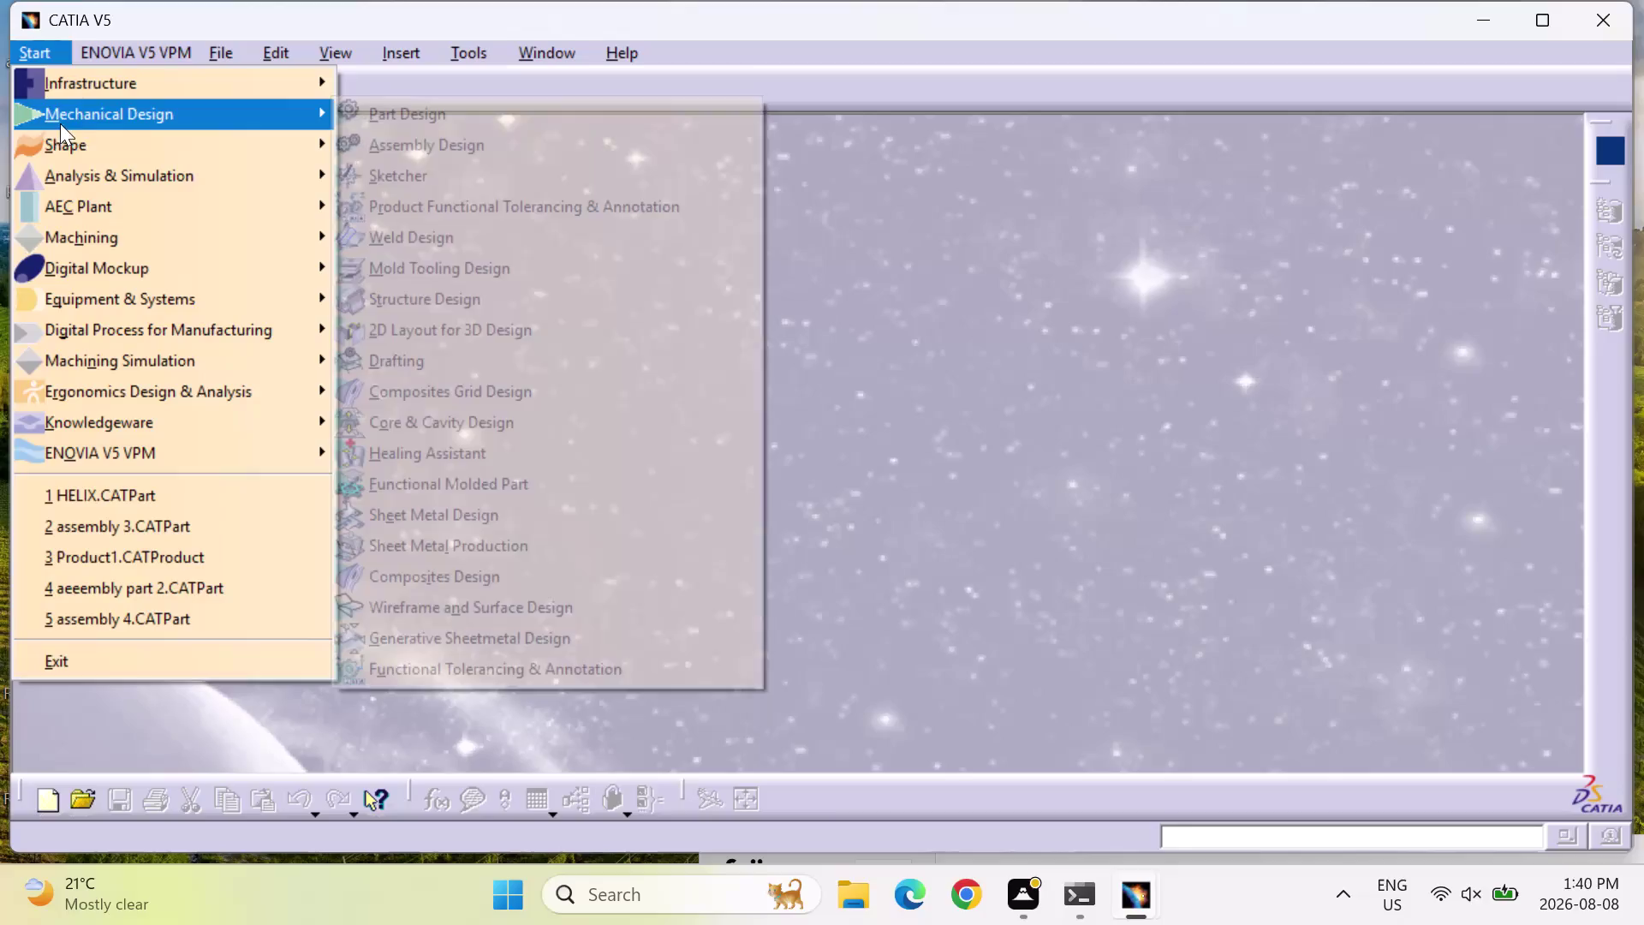
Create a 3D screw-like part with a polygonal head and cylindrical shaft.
Create a new Part Design part, keeping the default name Part1.
click(456, 105)
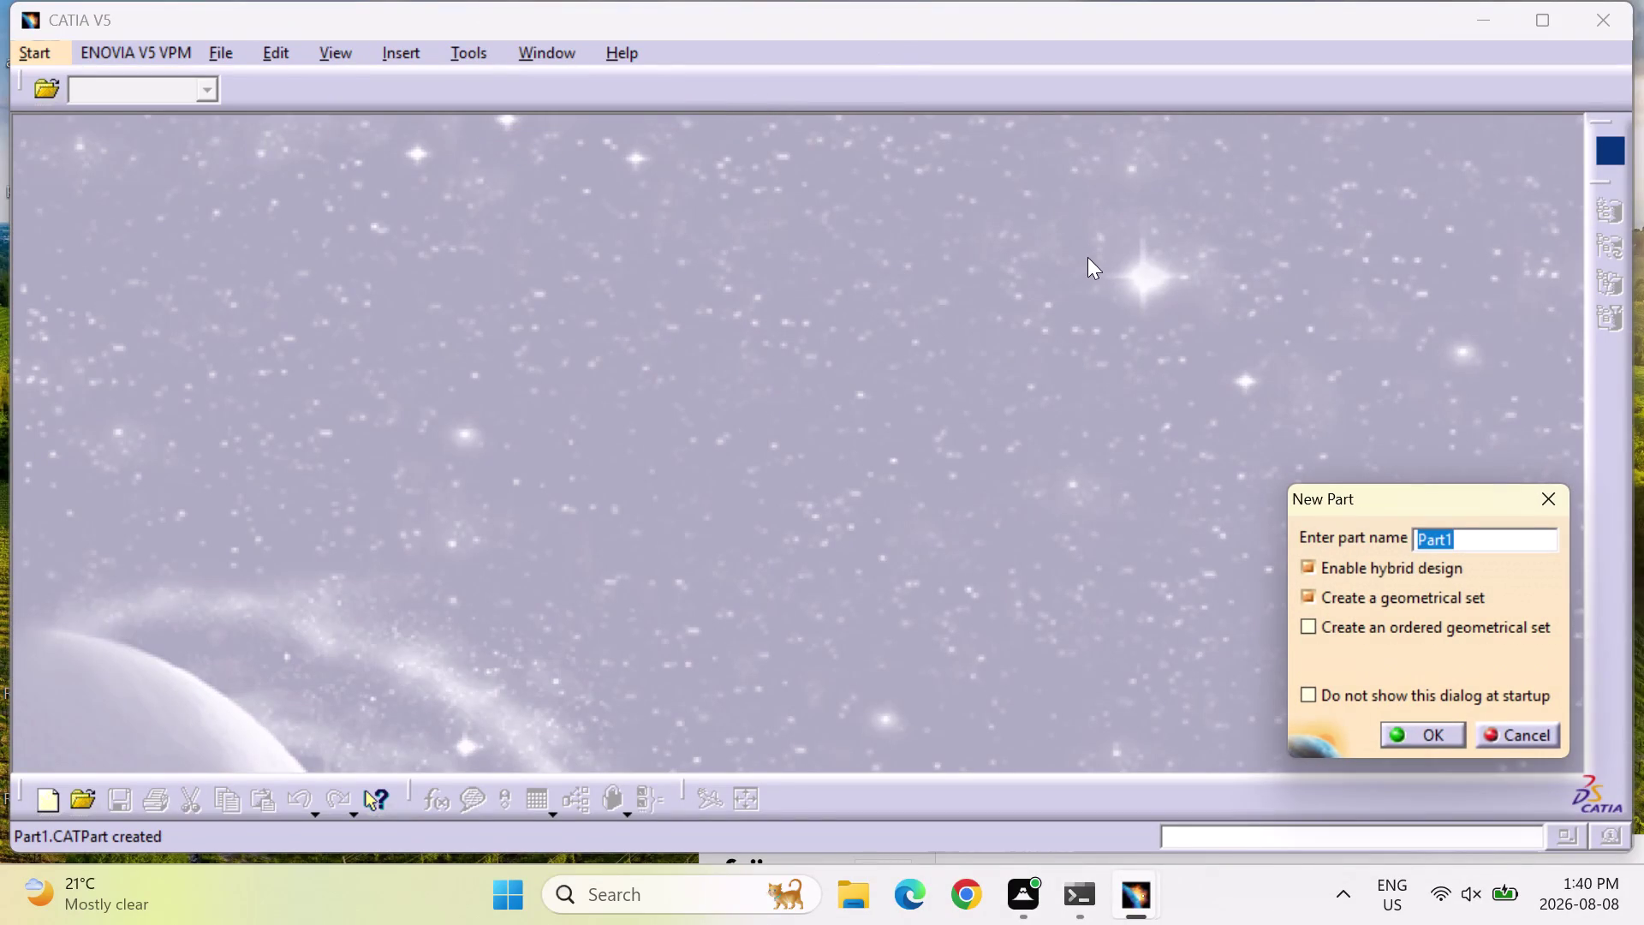
click(1448, 728)
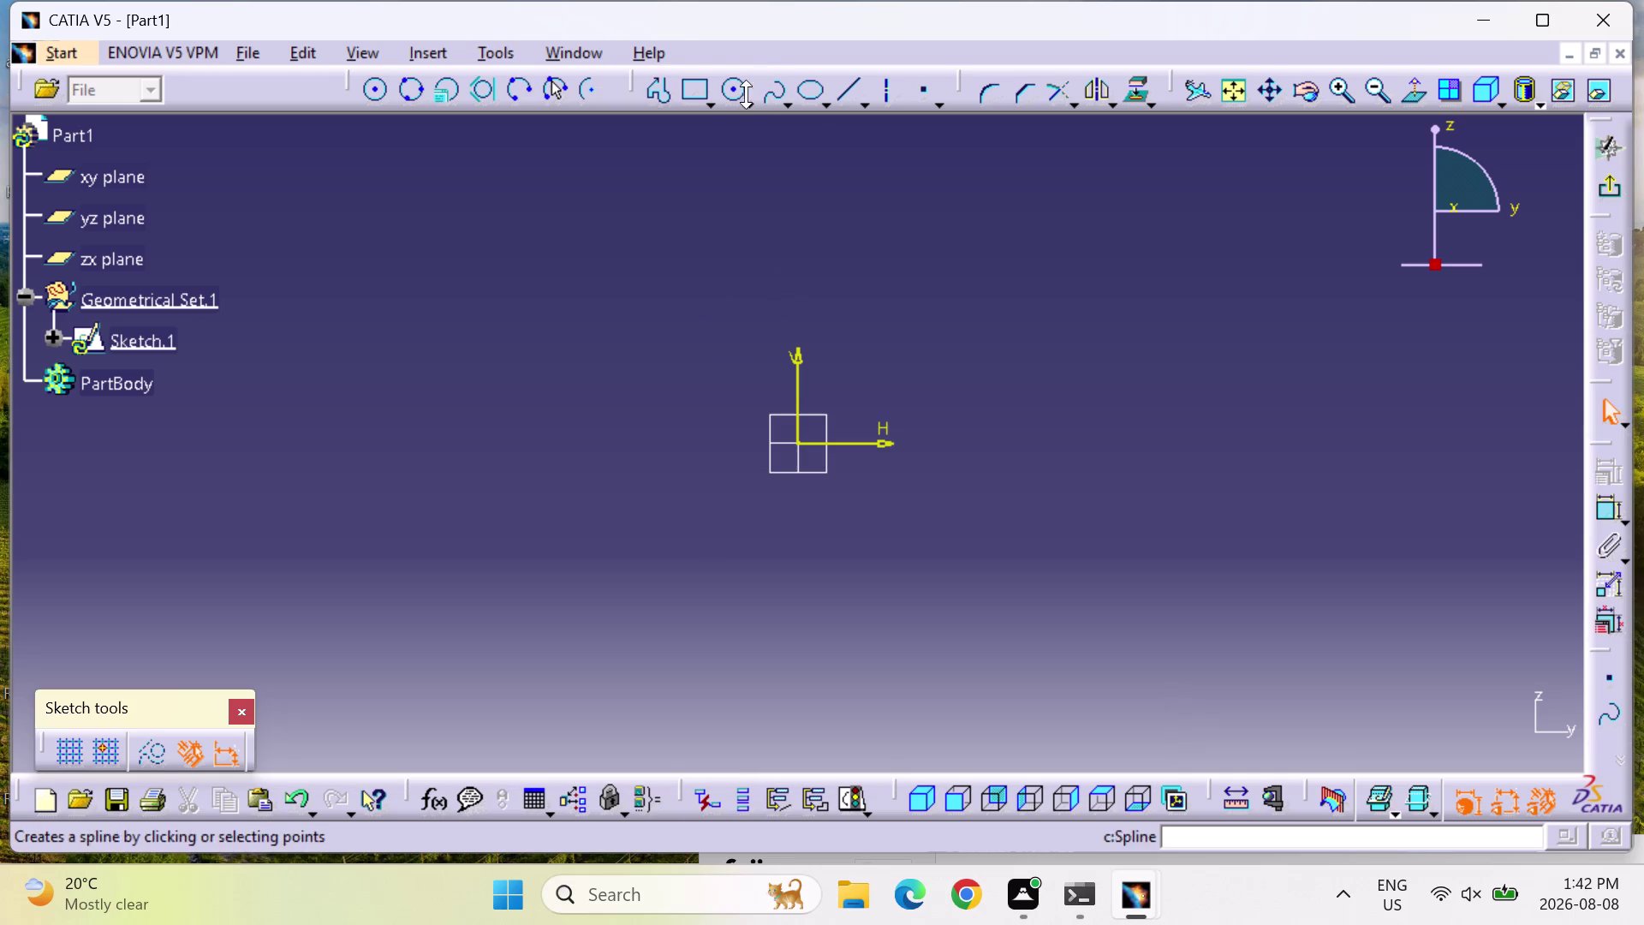
Draw a predefined hexagon profile centred on the sketch origin.
click(715, 96)
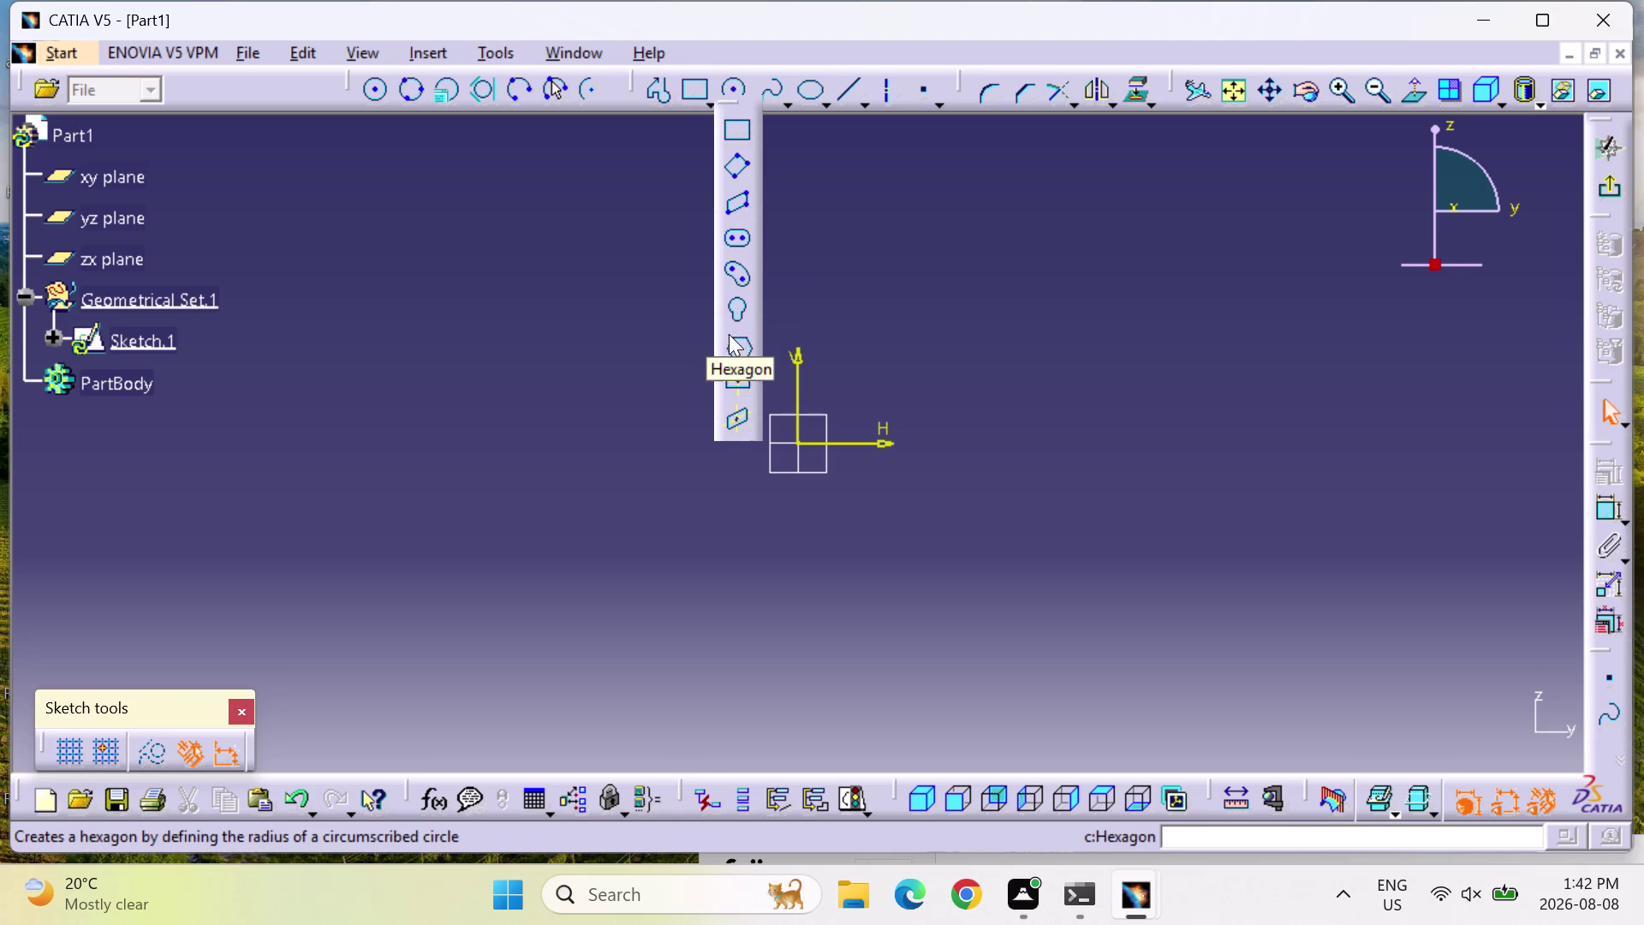
click(736, 346)
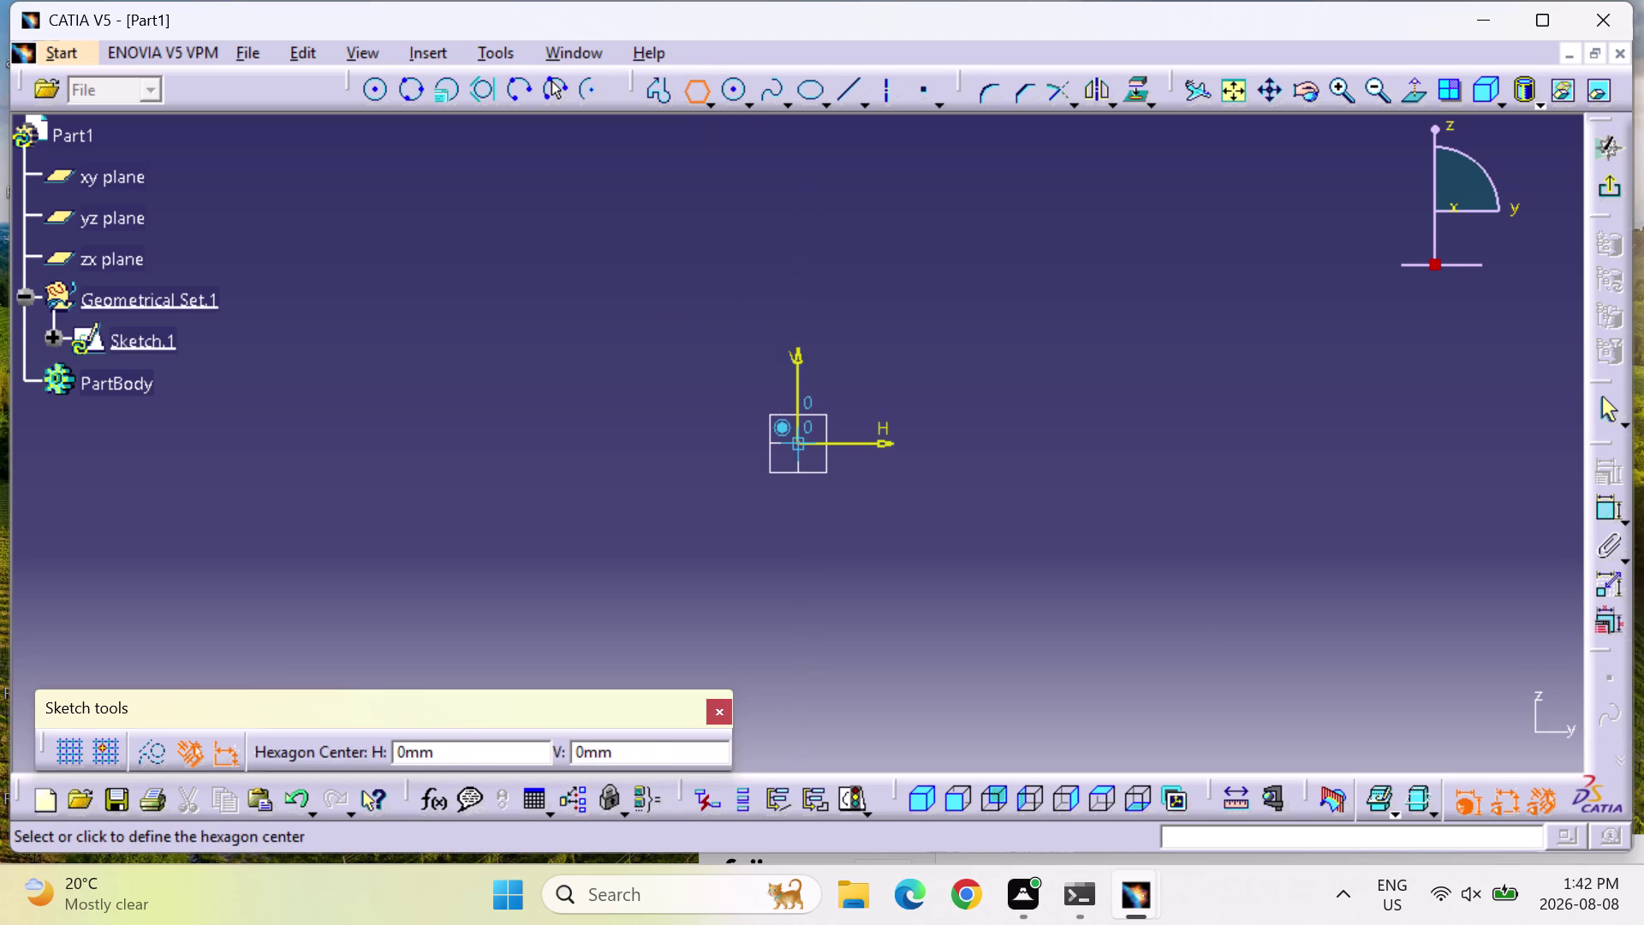
click(799, 448)
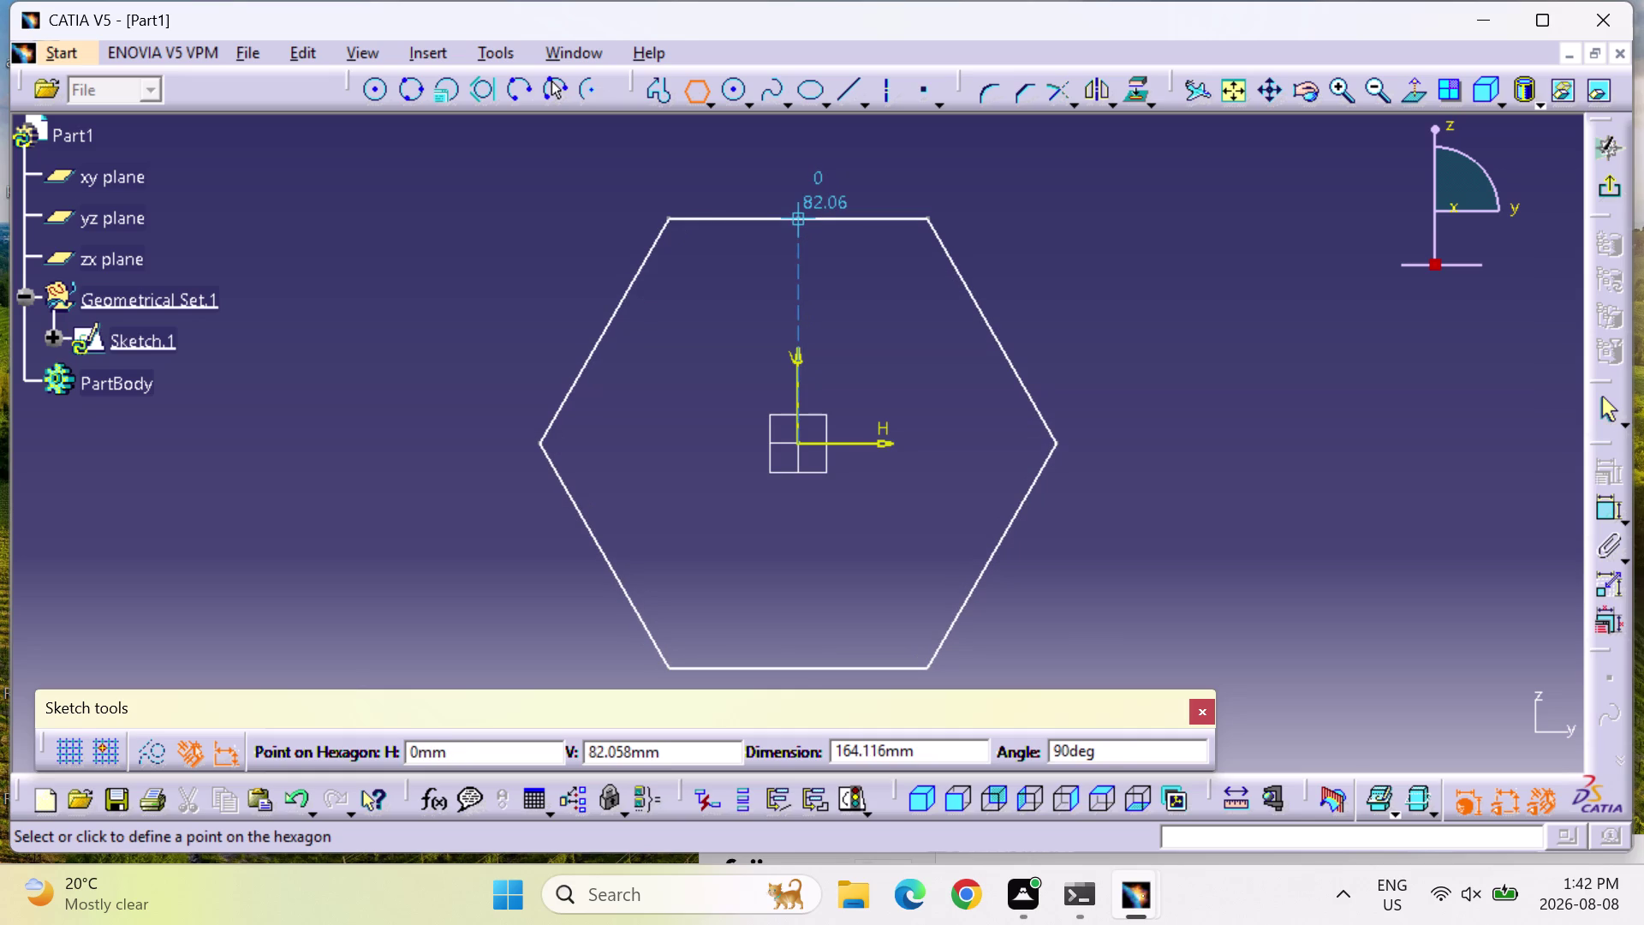
click(800, 217)
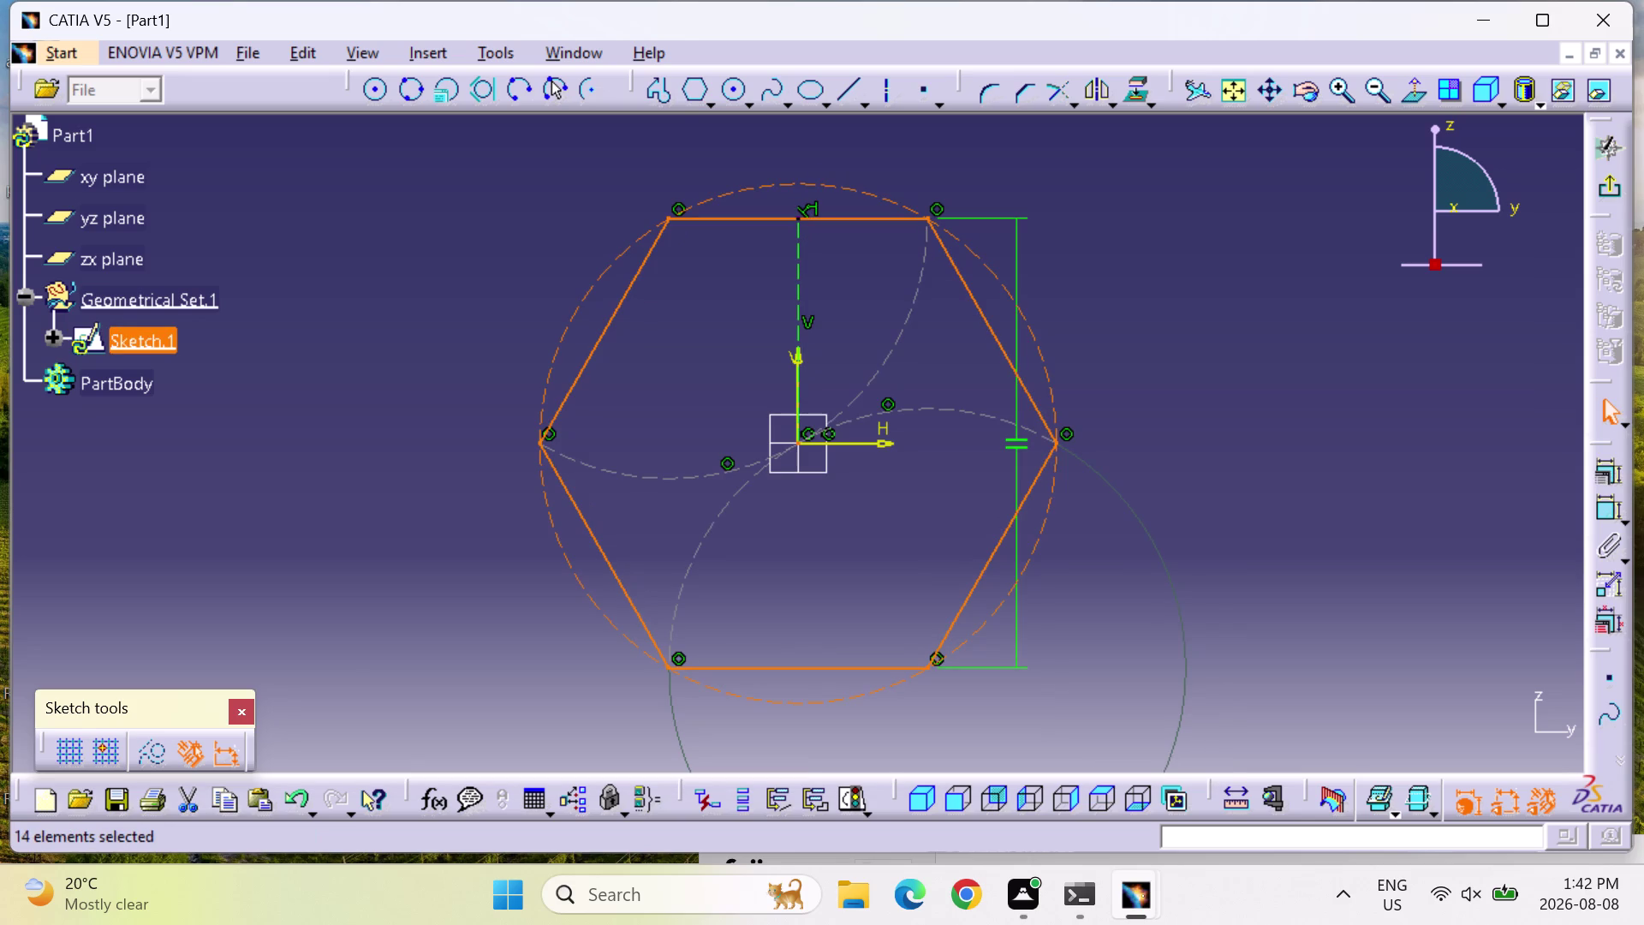
Dimension the hexagon's bottom side to 50 mm and exit the sketch.
click(1605, 503)
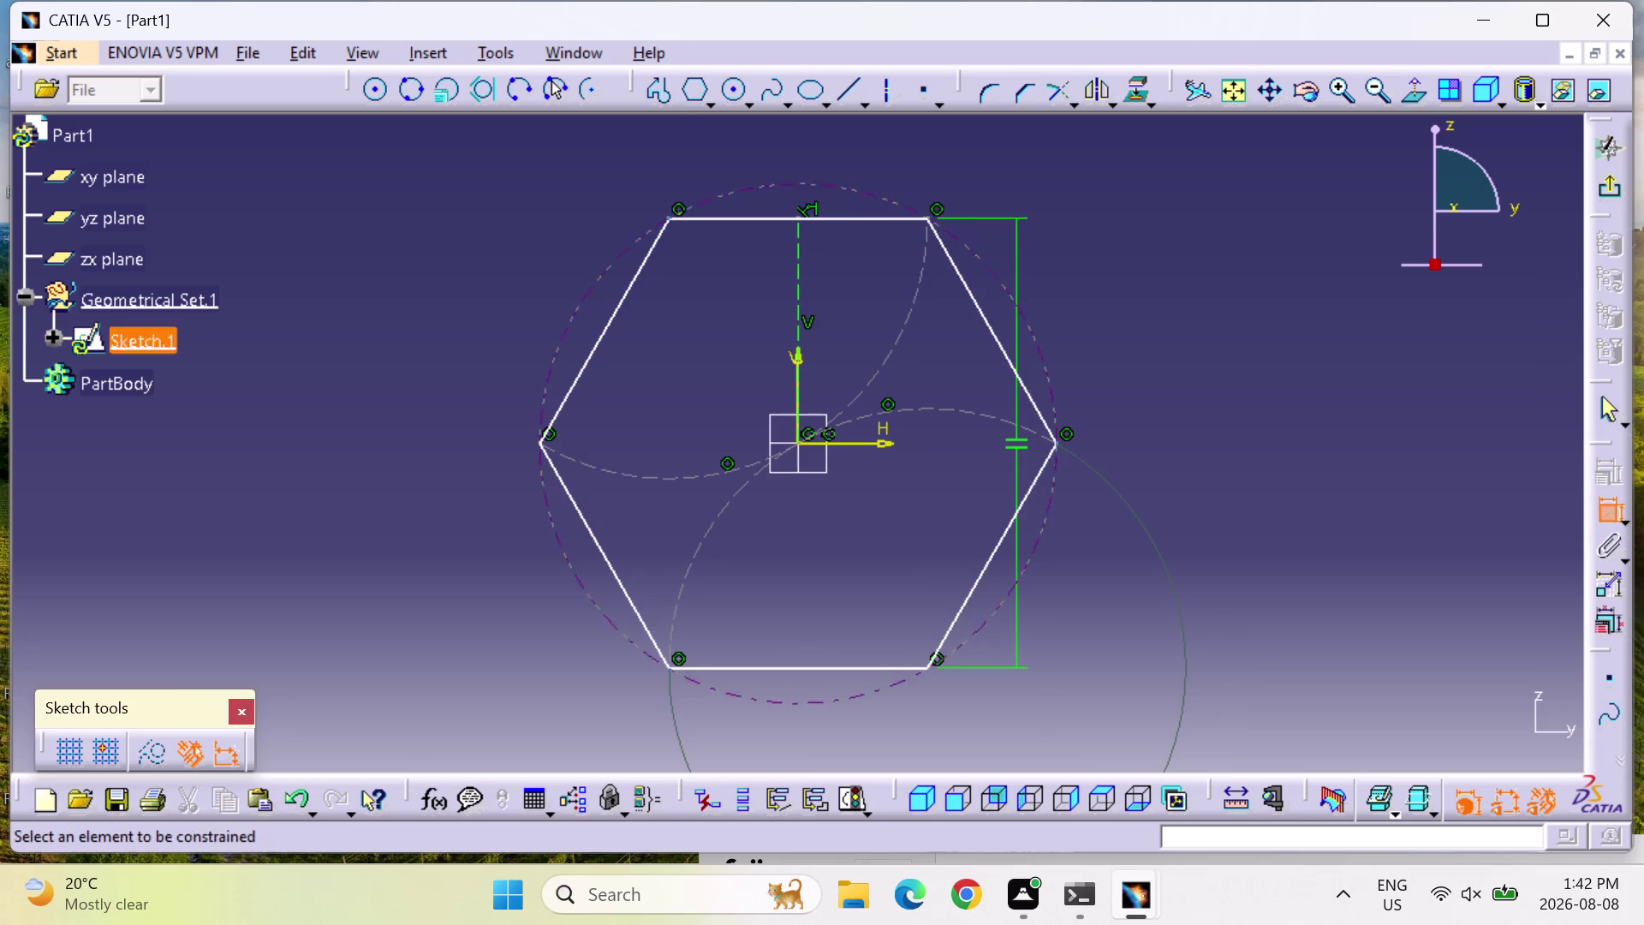
click(855, 667)
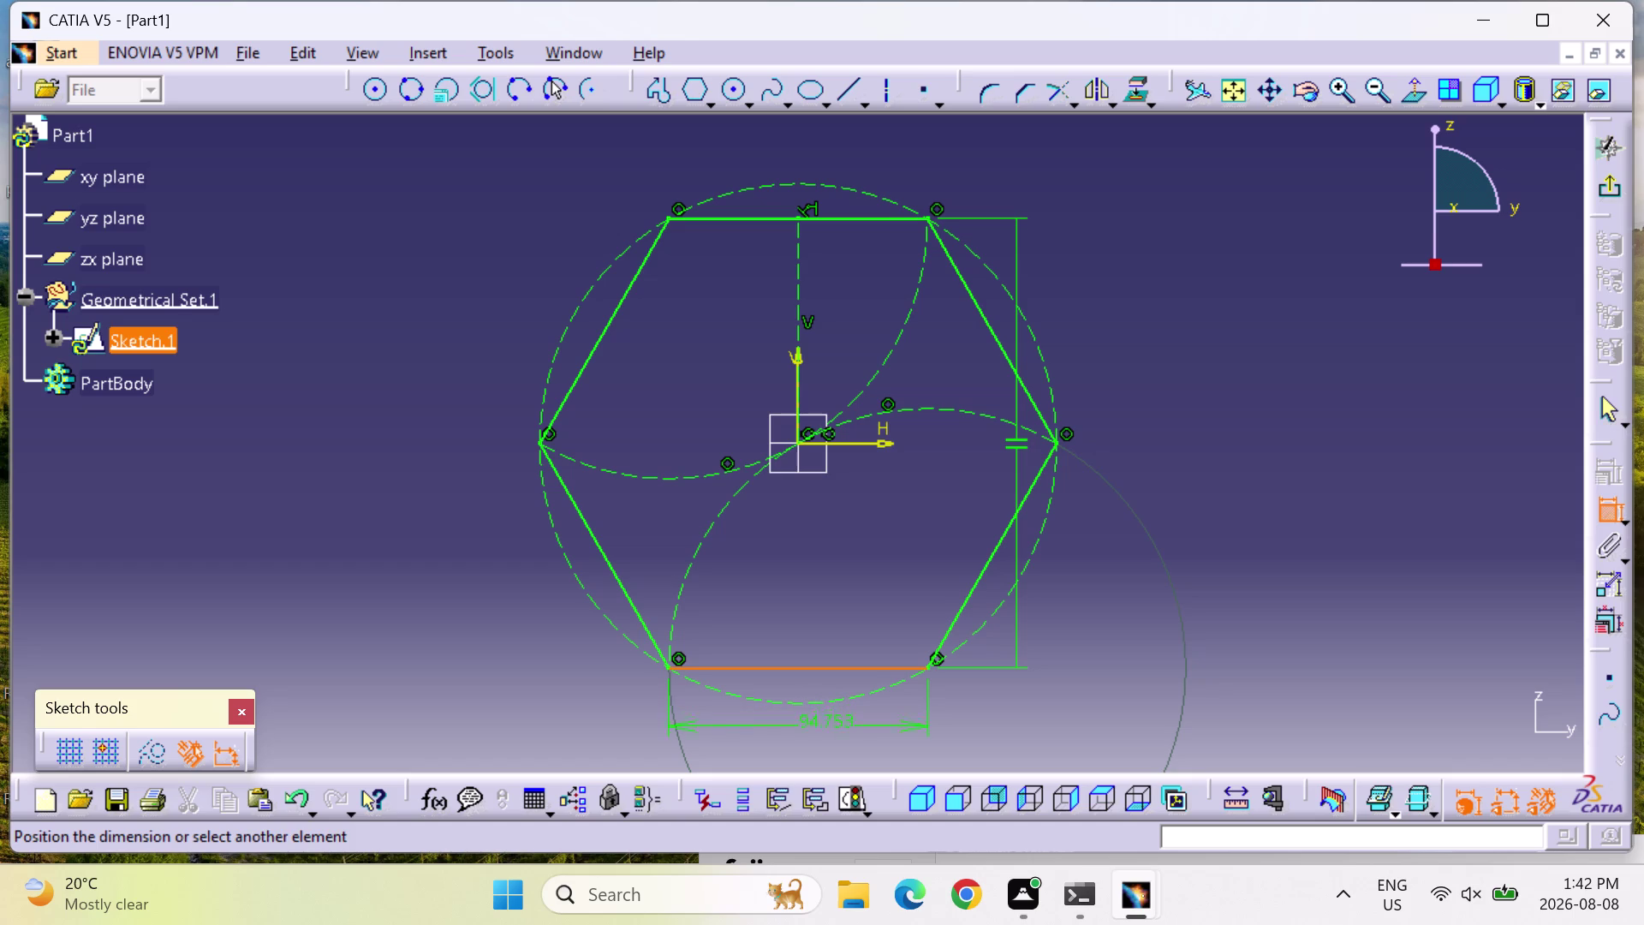
click(828, 726)
double_click(831, 724)
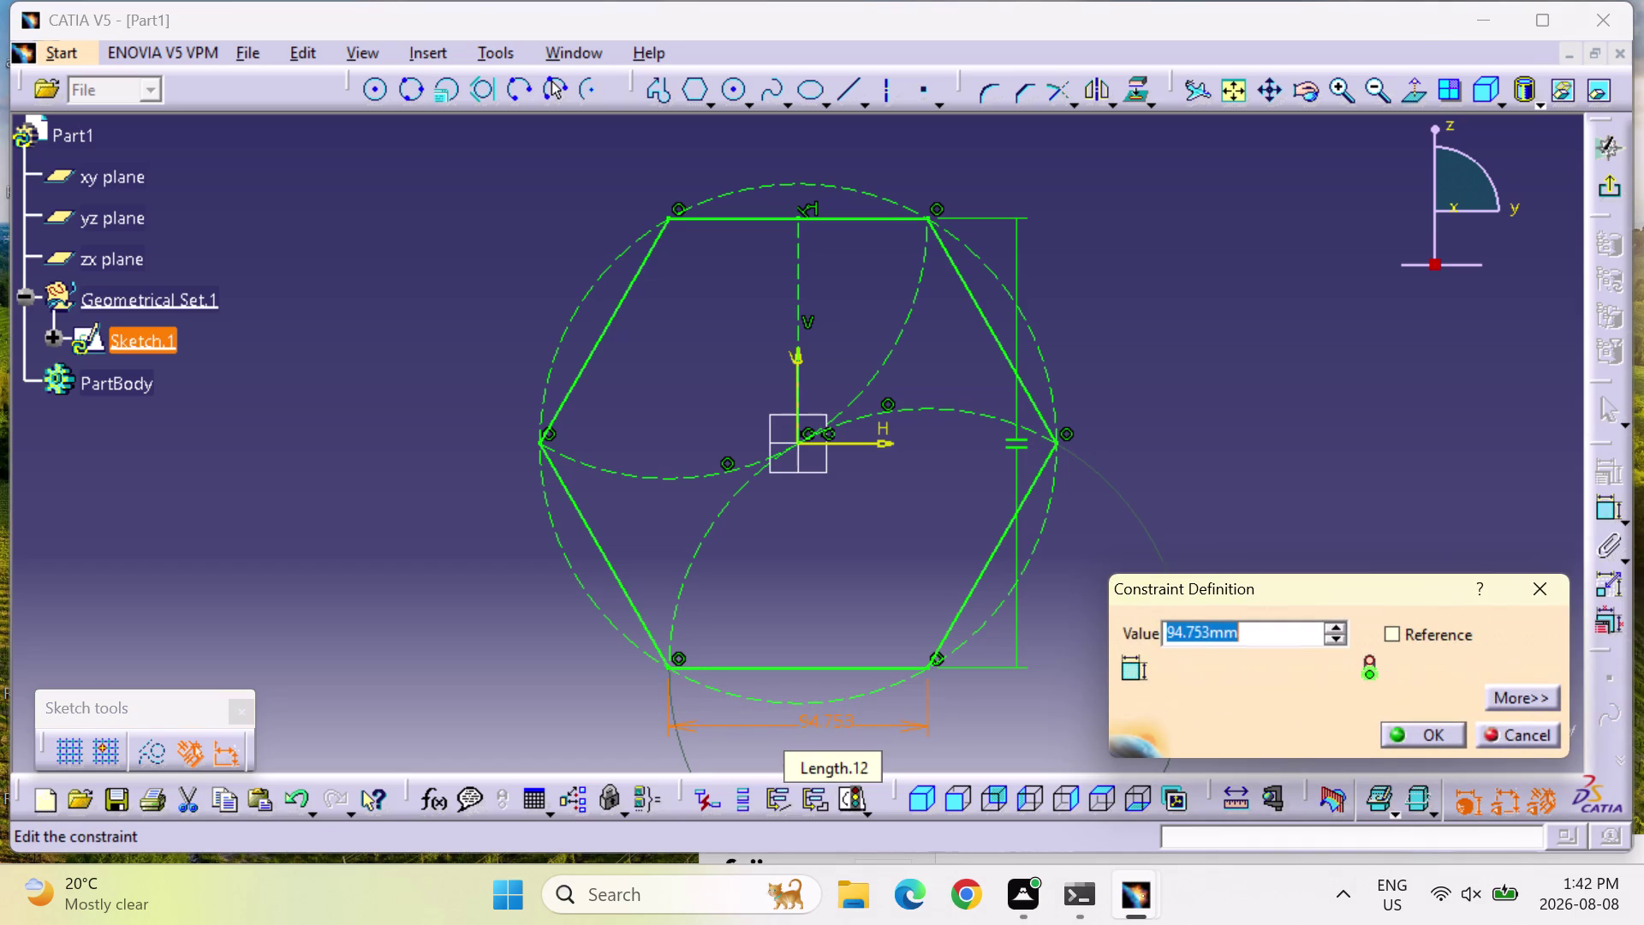
text(50)
key(Return)
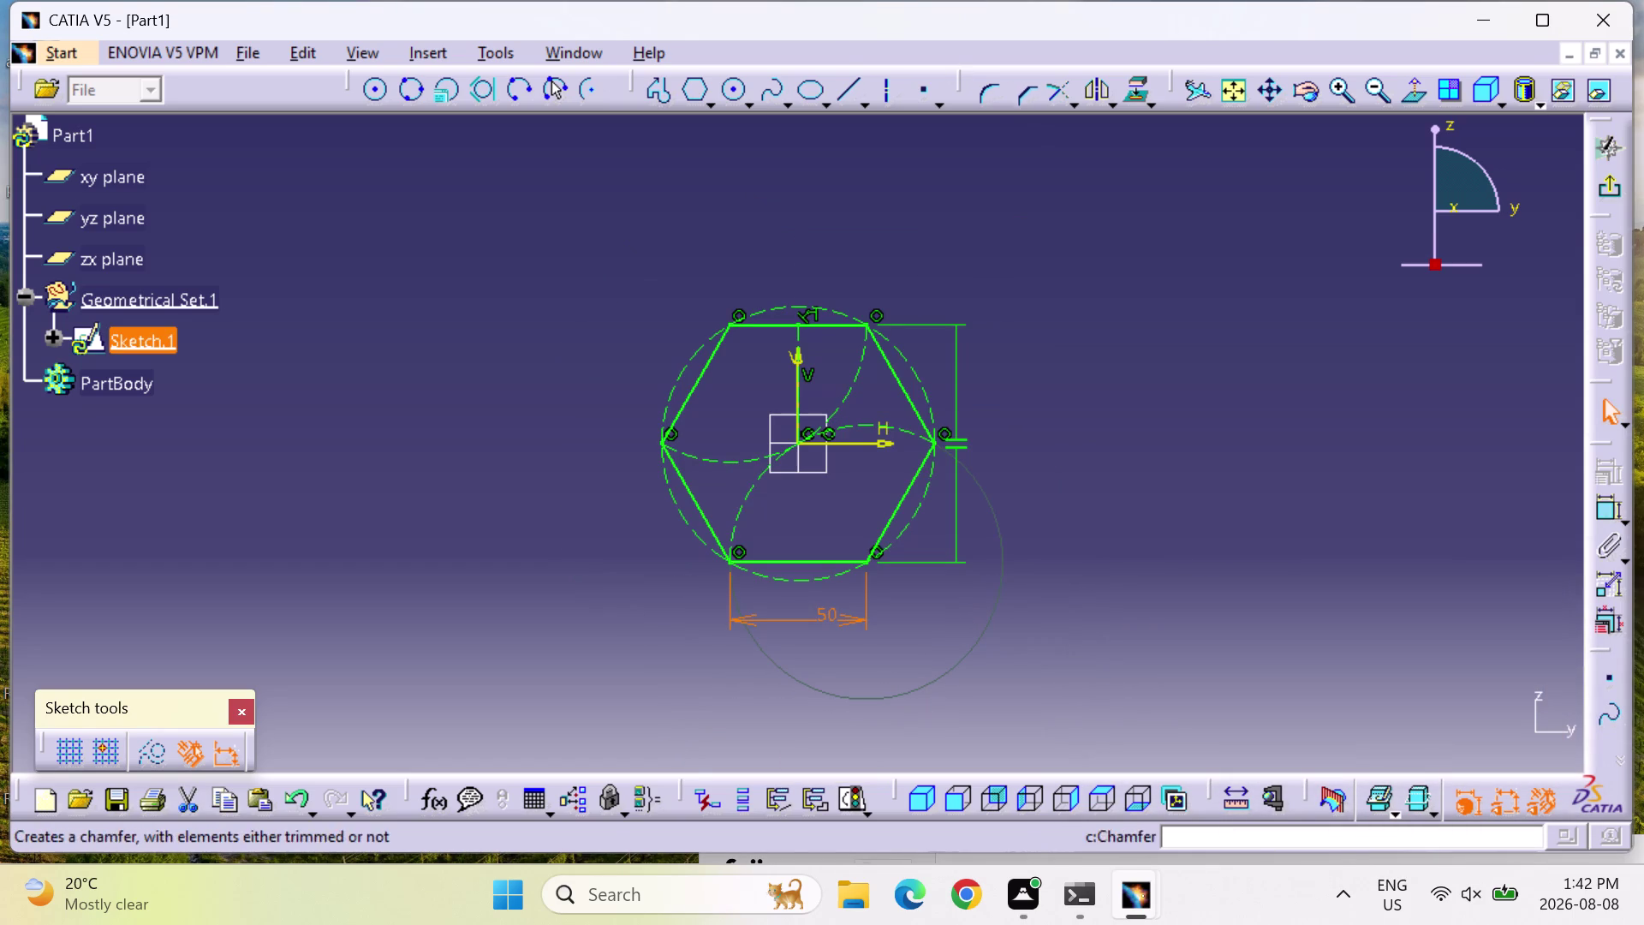
click(1608, 192)
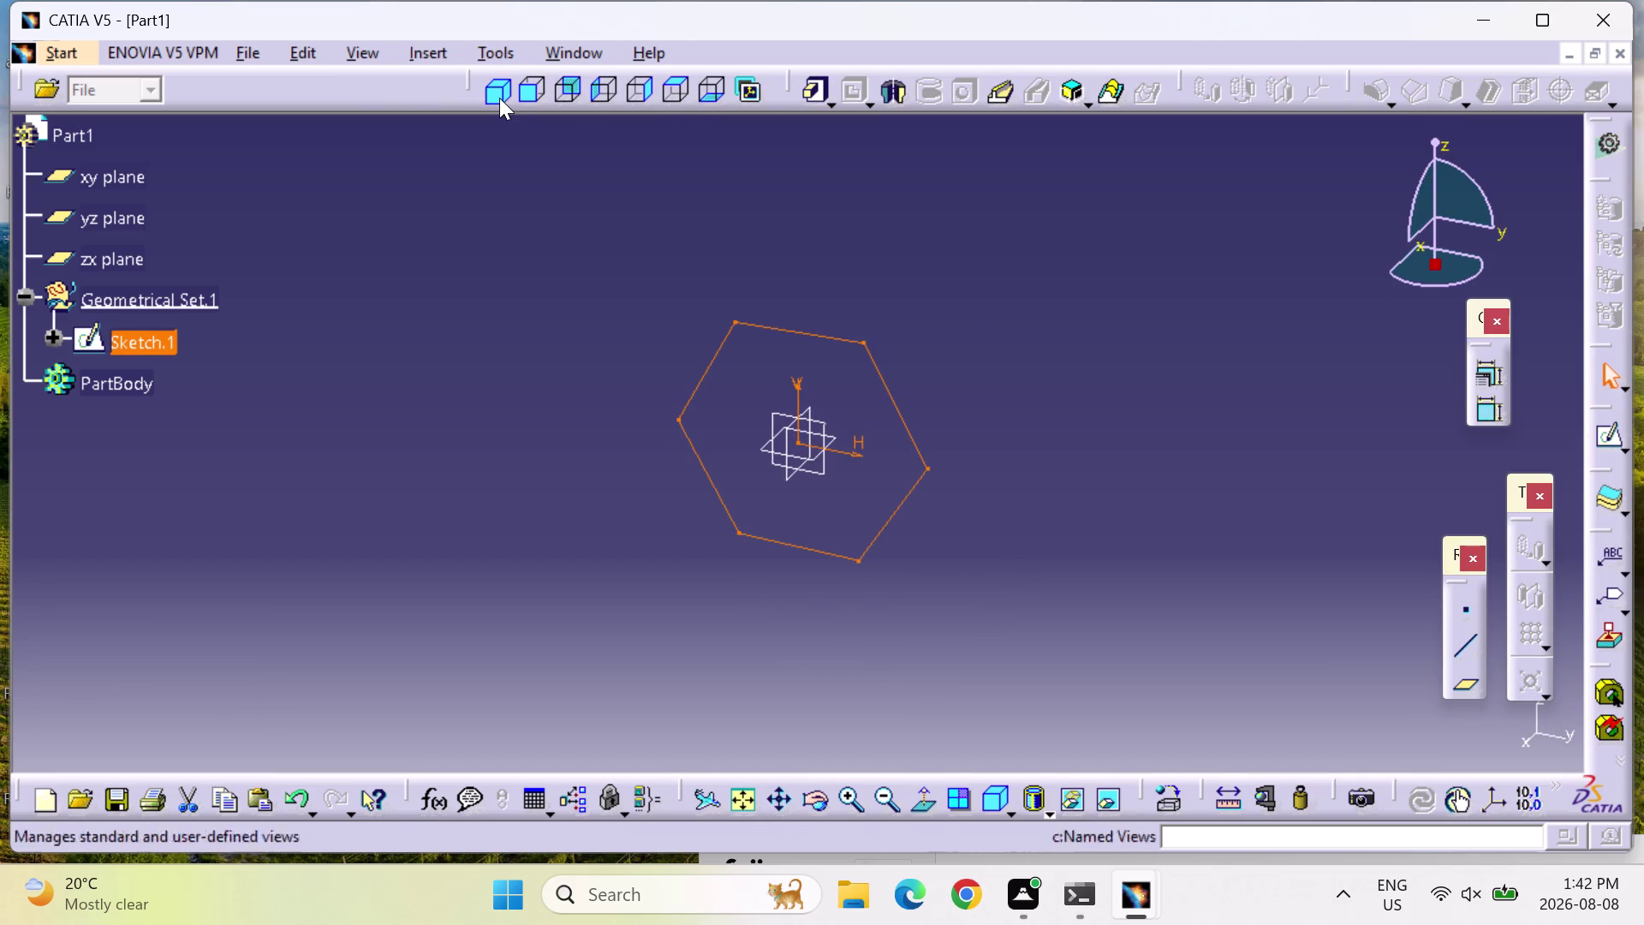
Switch to isometric view and start a pad on the hexagon sketch.
click(500, 98)
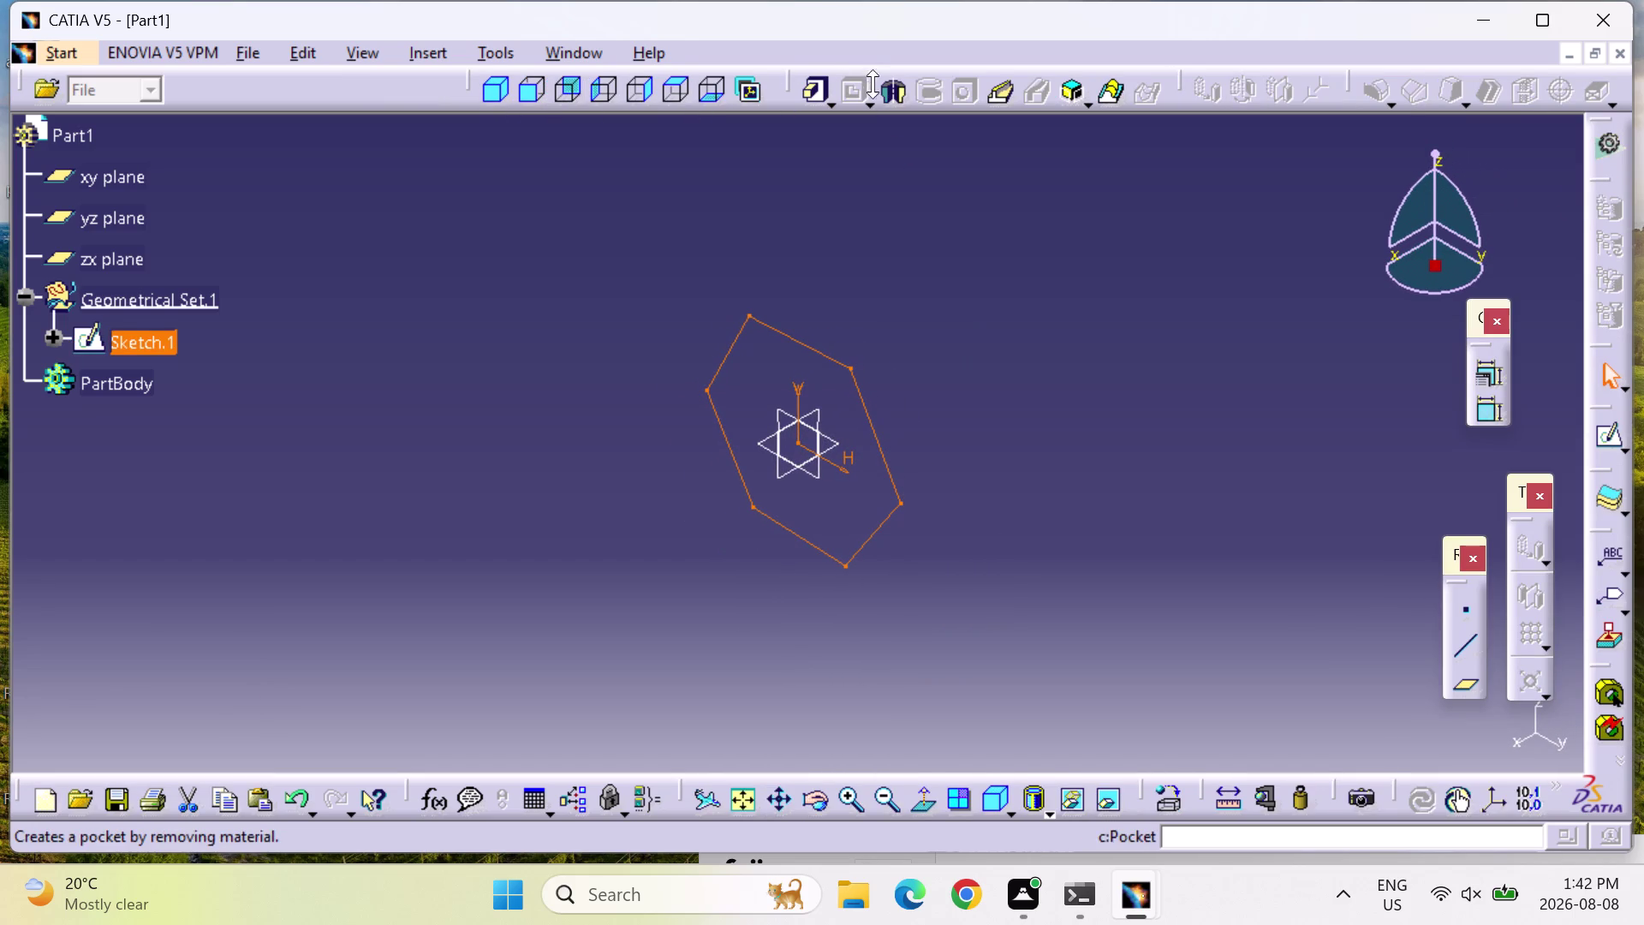
click(821, 94)
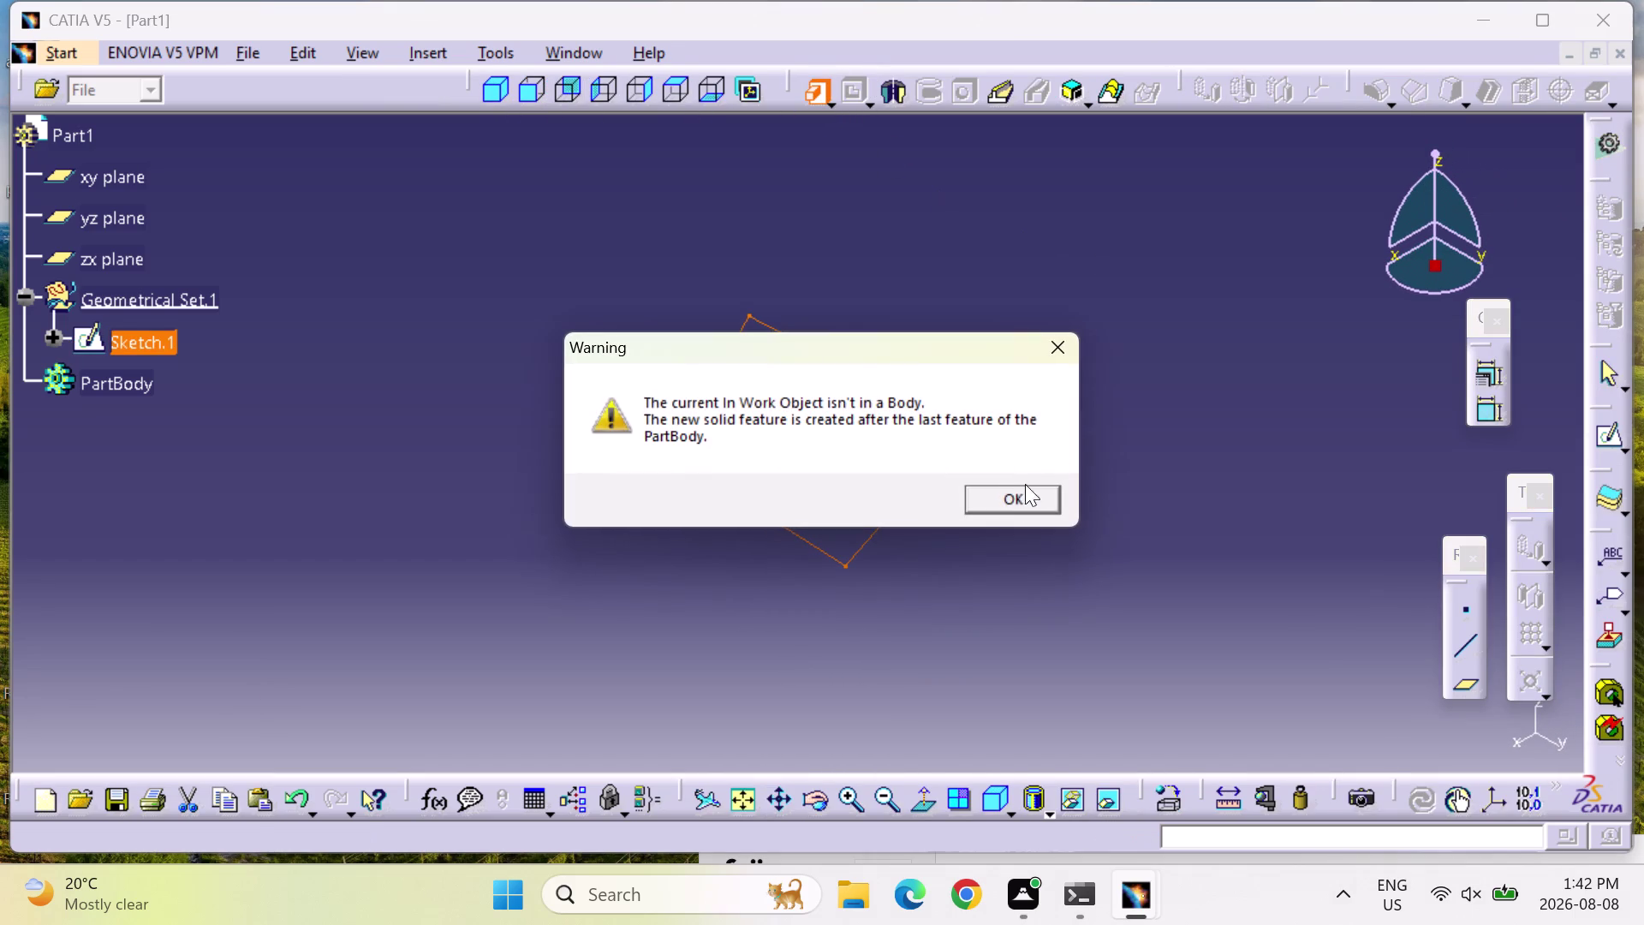
click(1014, 497)
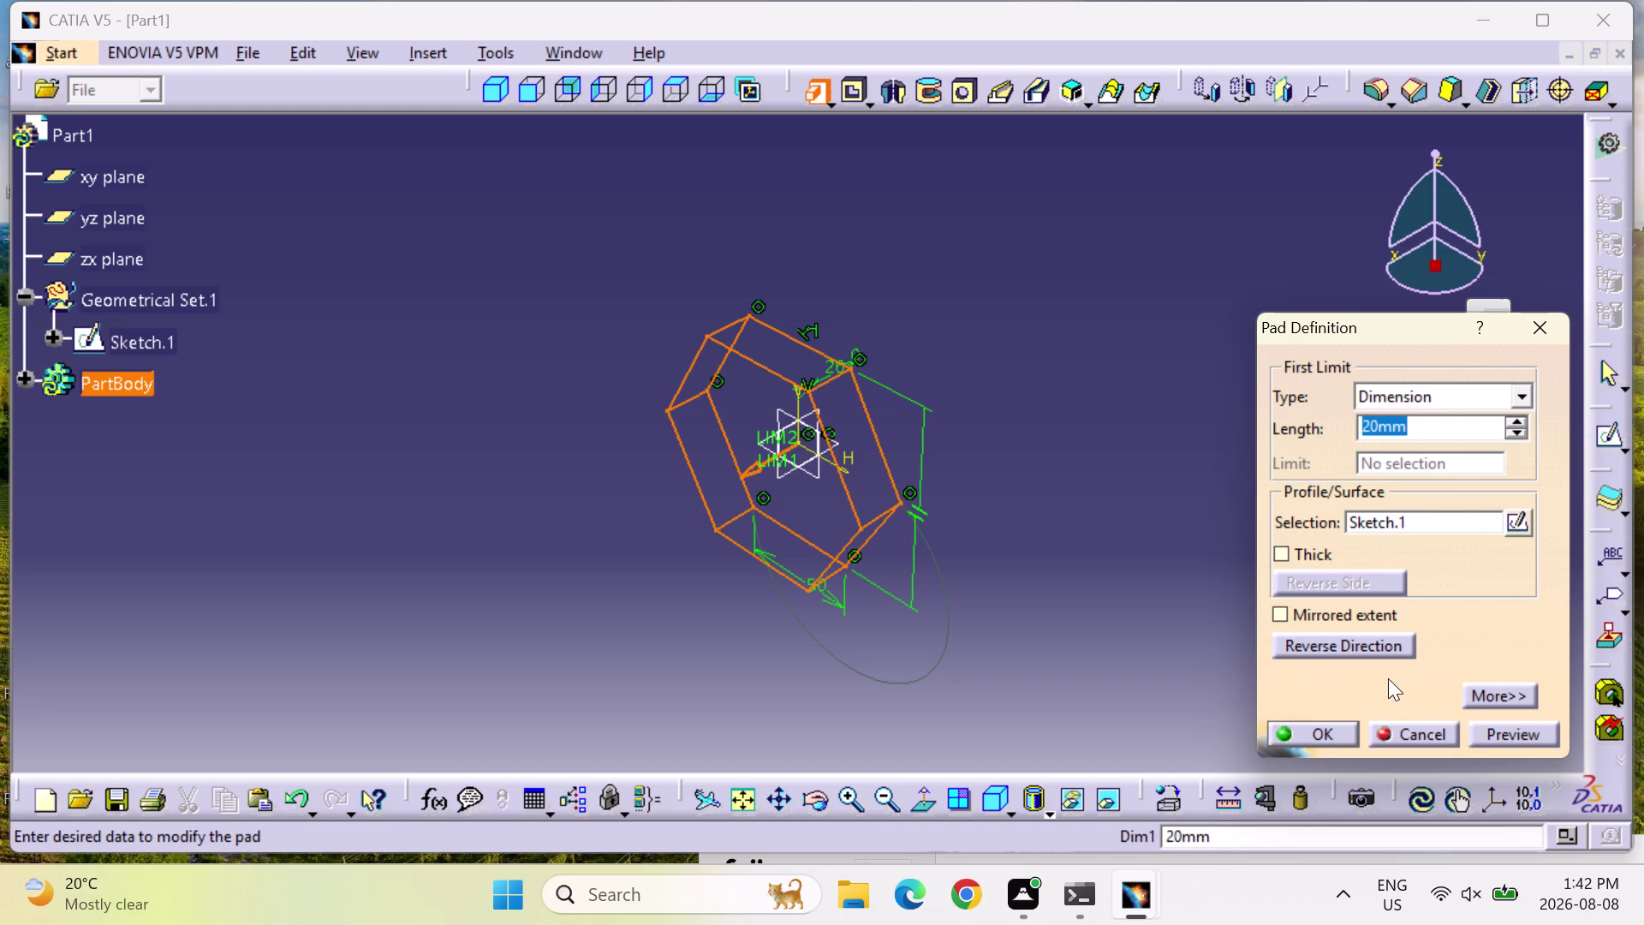
click(1501, 735)
middle_drag(1128, 554, 884, 575)
right_drag(1128, 555, 884, 576)
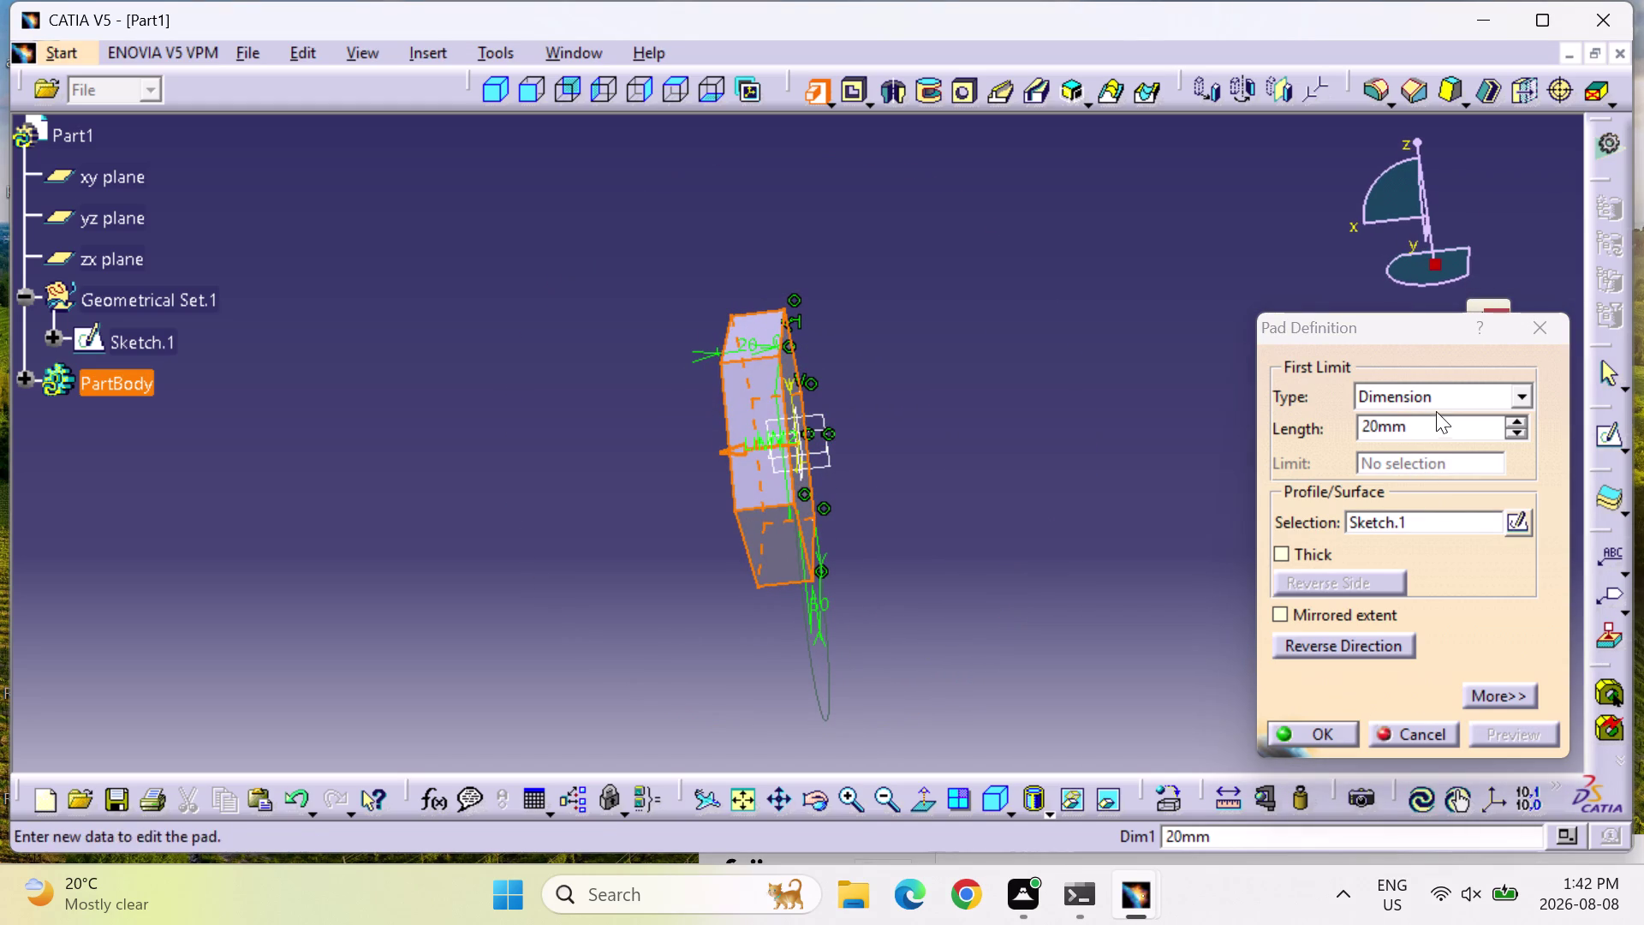
Pad the hexagon 15 mm, mirrored in both directions.
click(1372, 612)
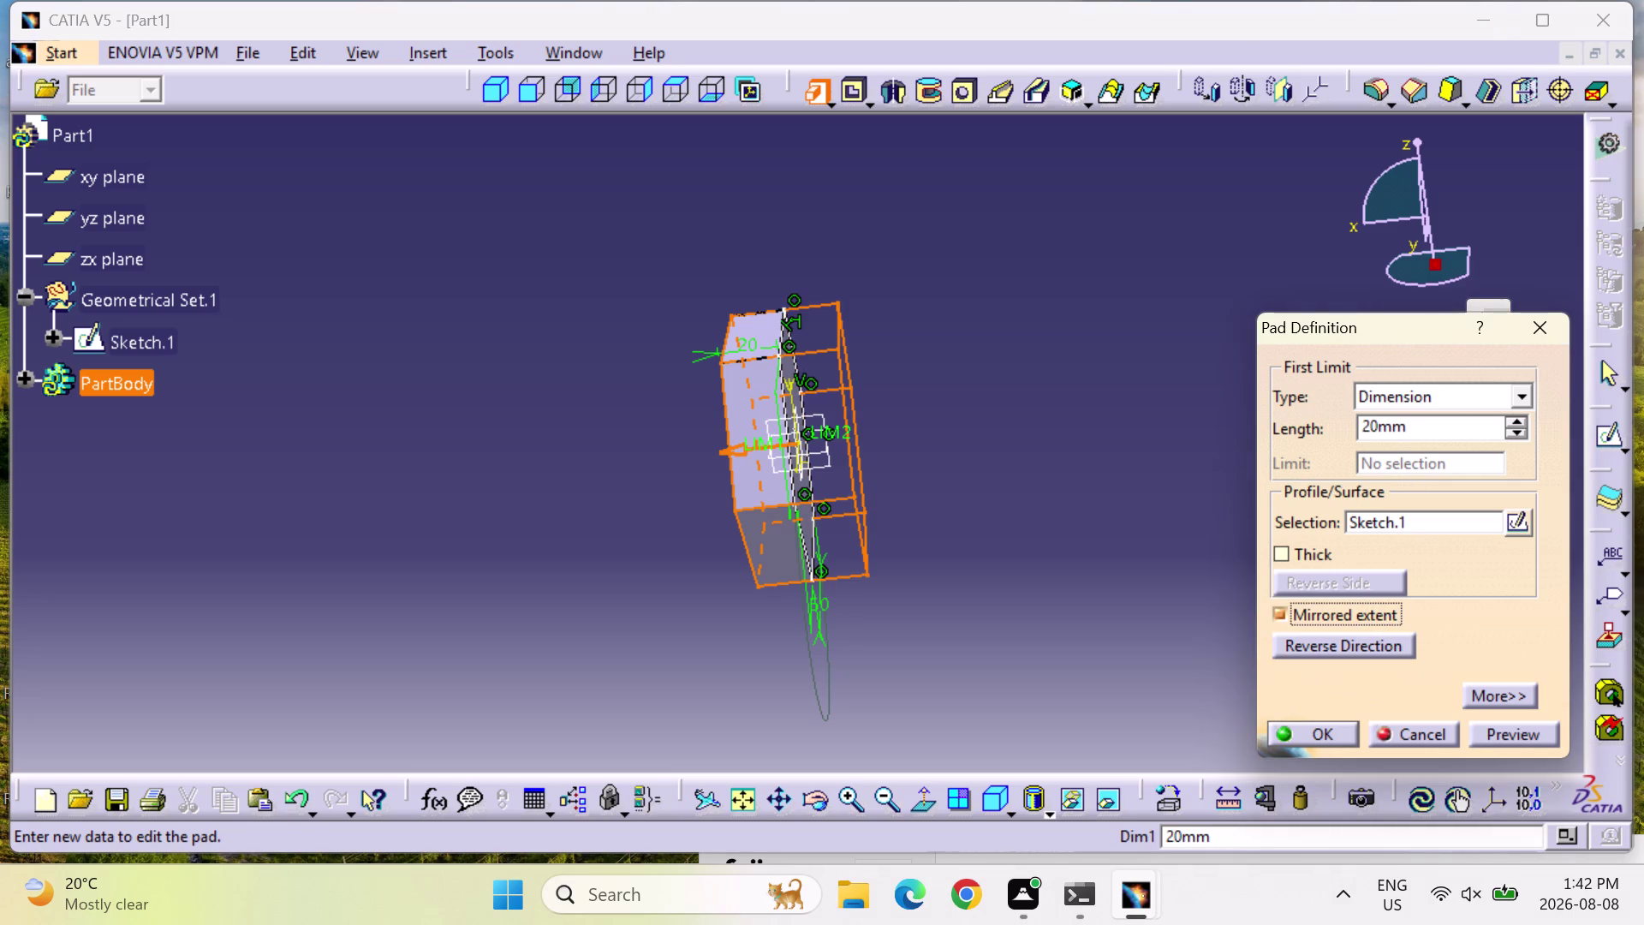
double_click(1411, 423)
text(15)
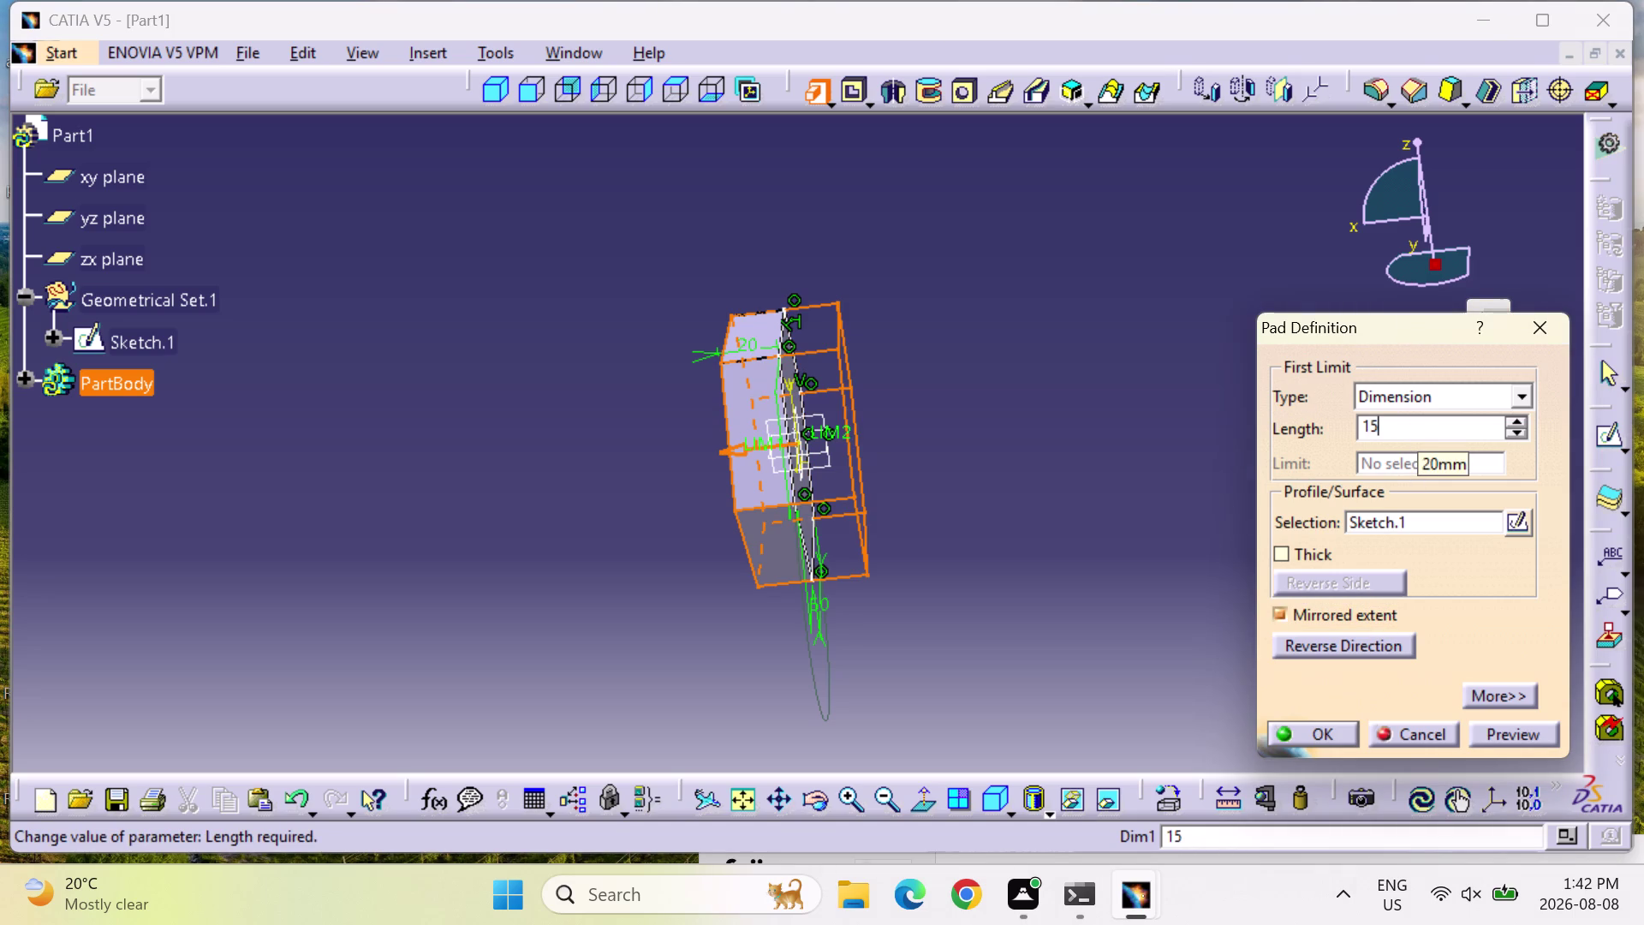
click(1543, 728)
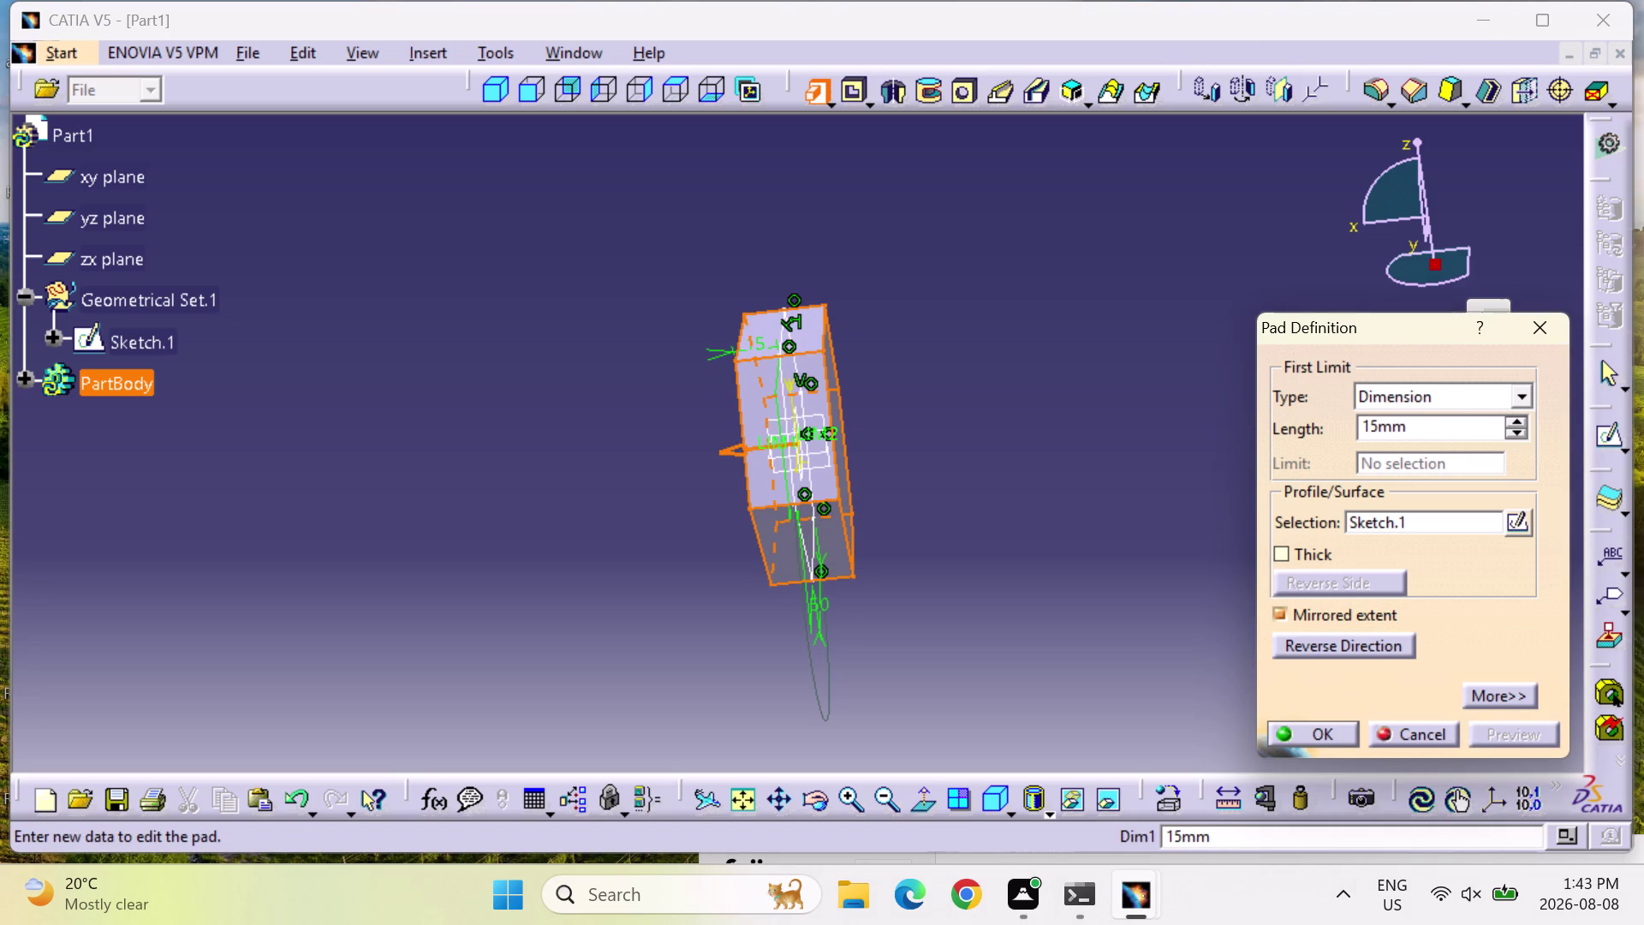
middle_drag(1050, 539, 1153, 411)
scroll(up, 3)
right_drag(1050, 540, 1153, 411)
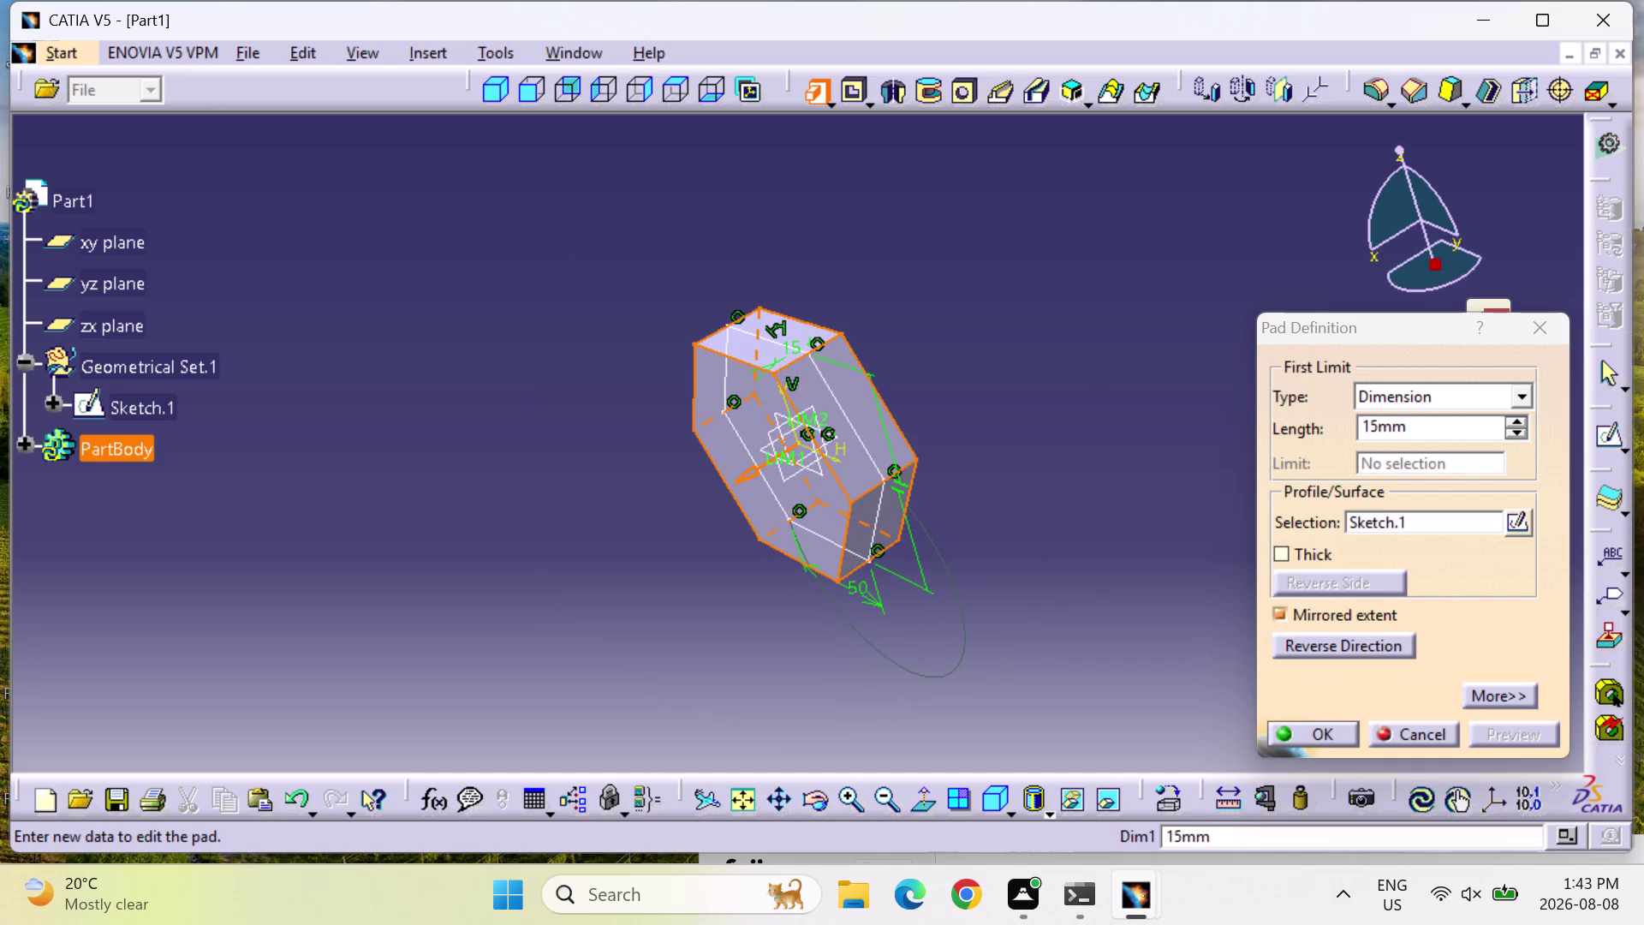
click(1336, 734)
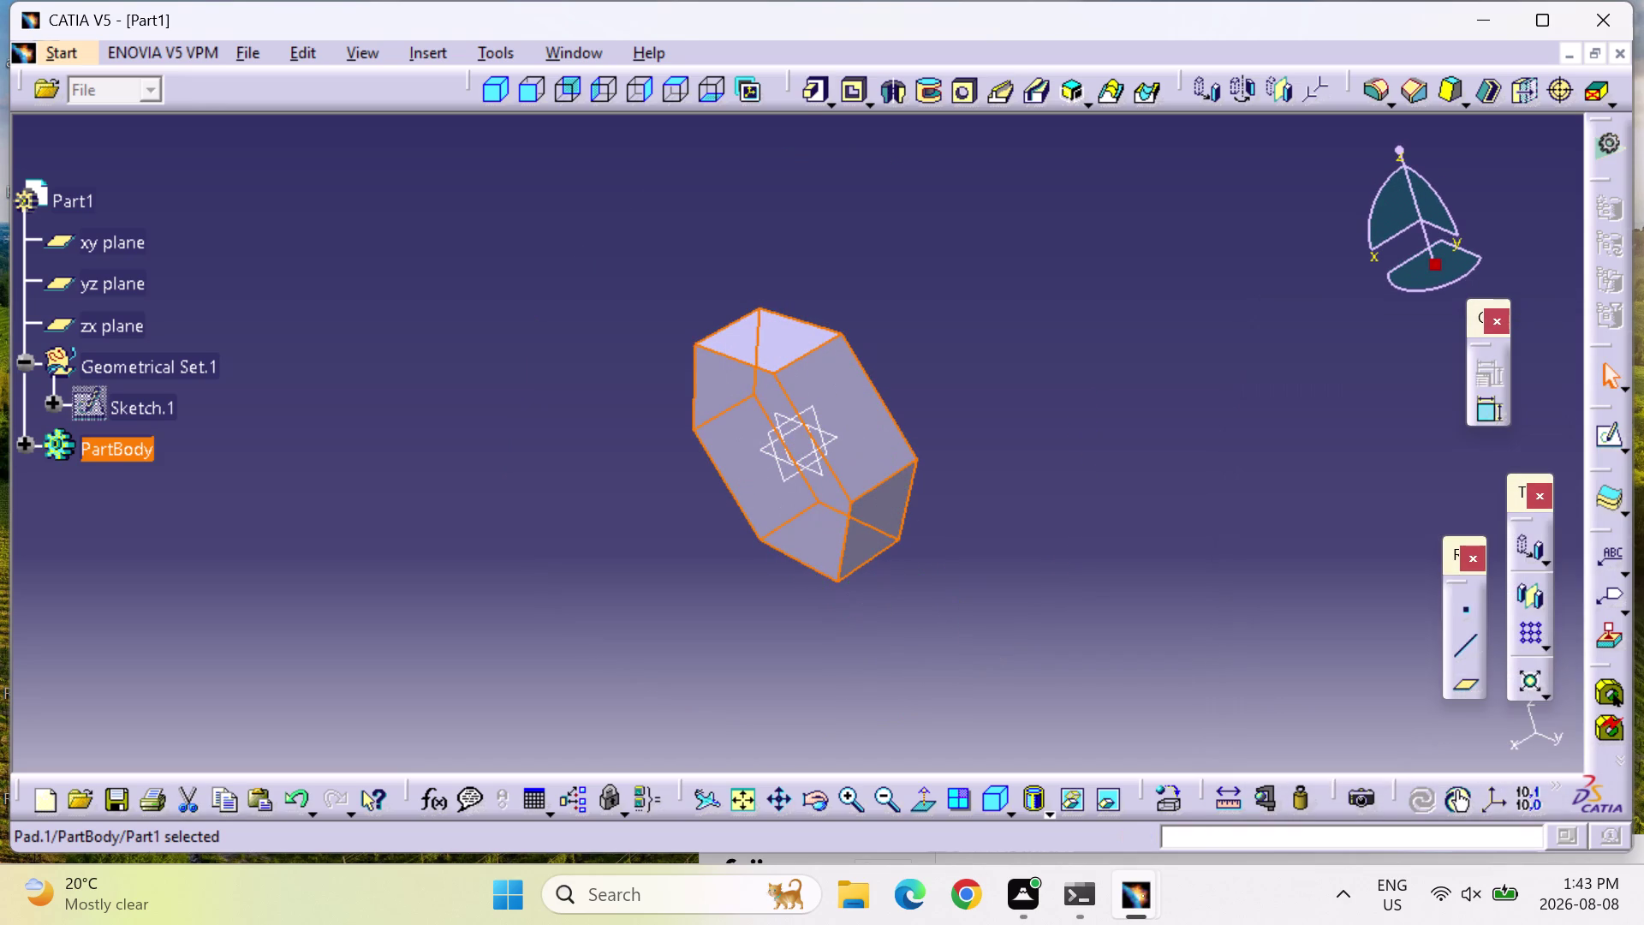
Rotate the view to the flat hexagonal face and start a sketch on it.
middle_drag(1147, 501, 907, 617)
right_drag(1147, 502, 907, 616)
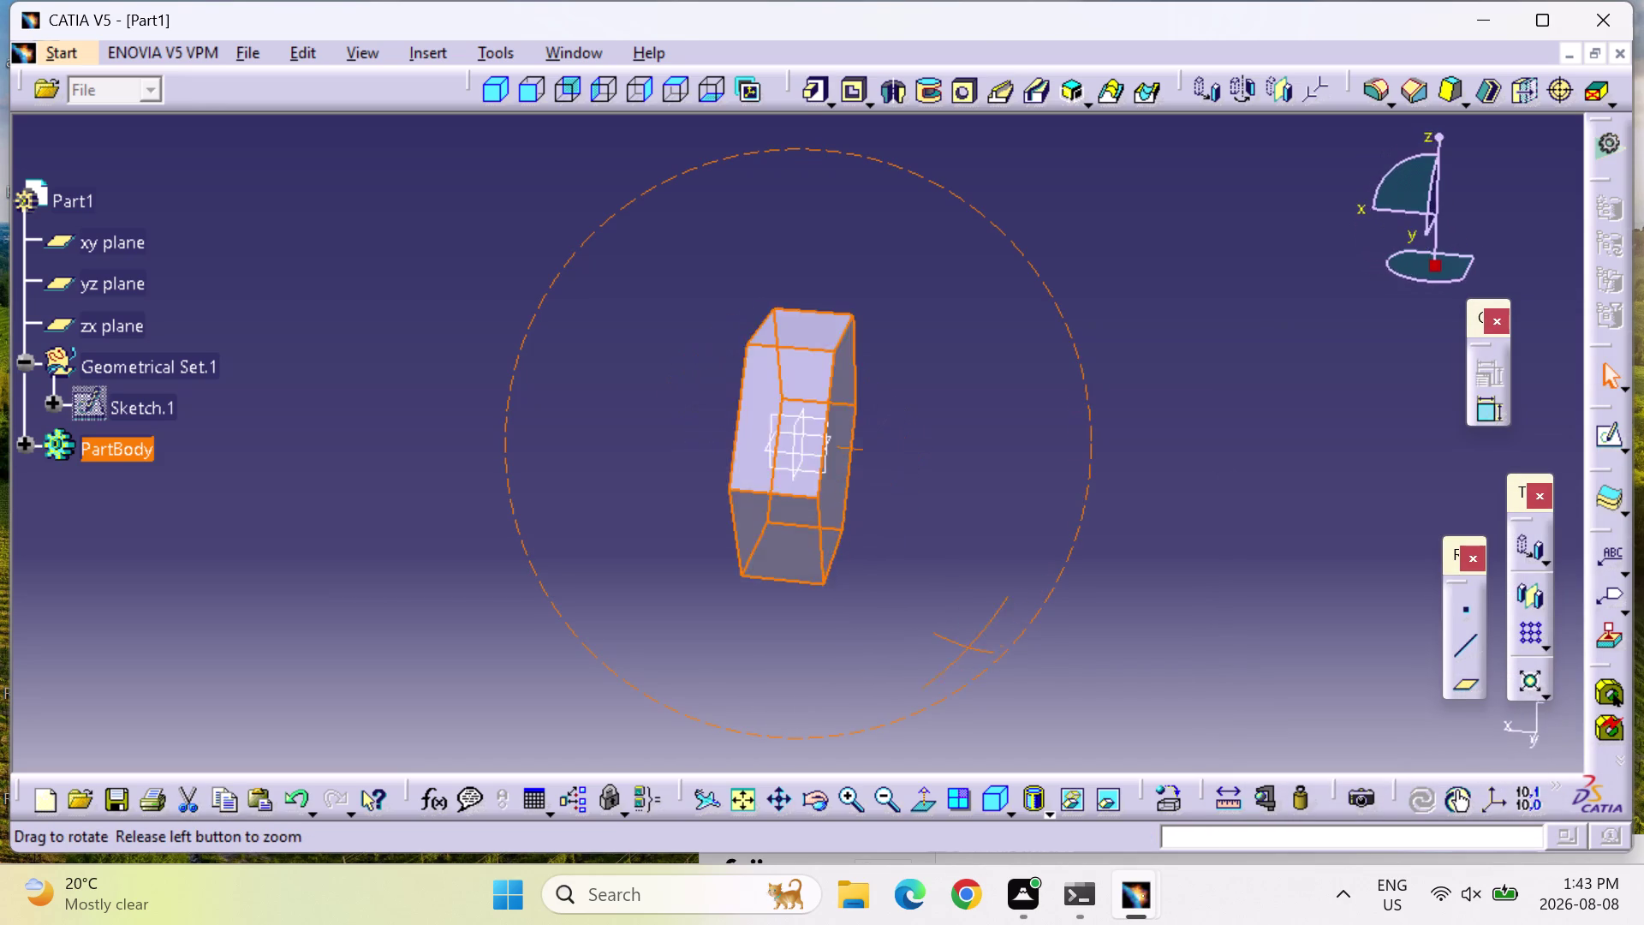
middle_drag(907, 617, 574, 328)
right_drag(907, 617, 574, 327)
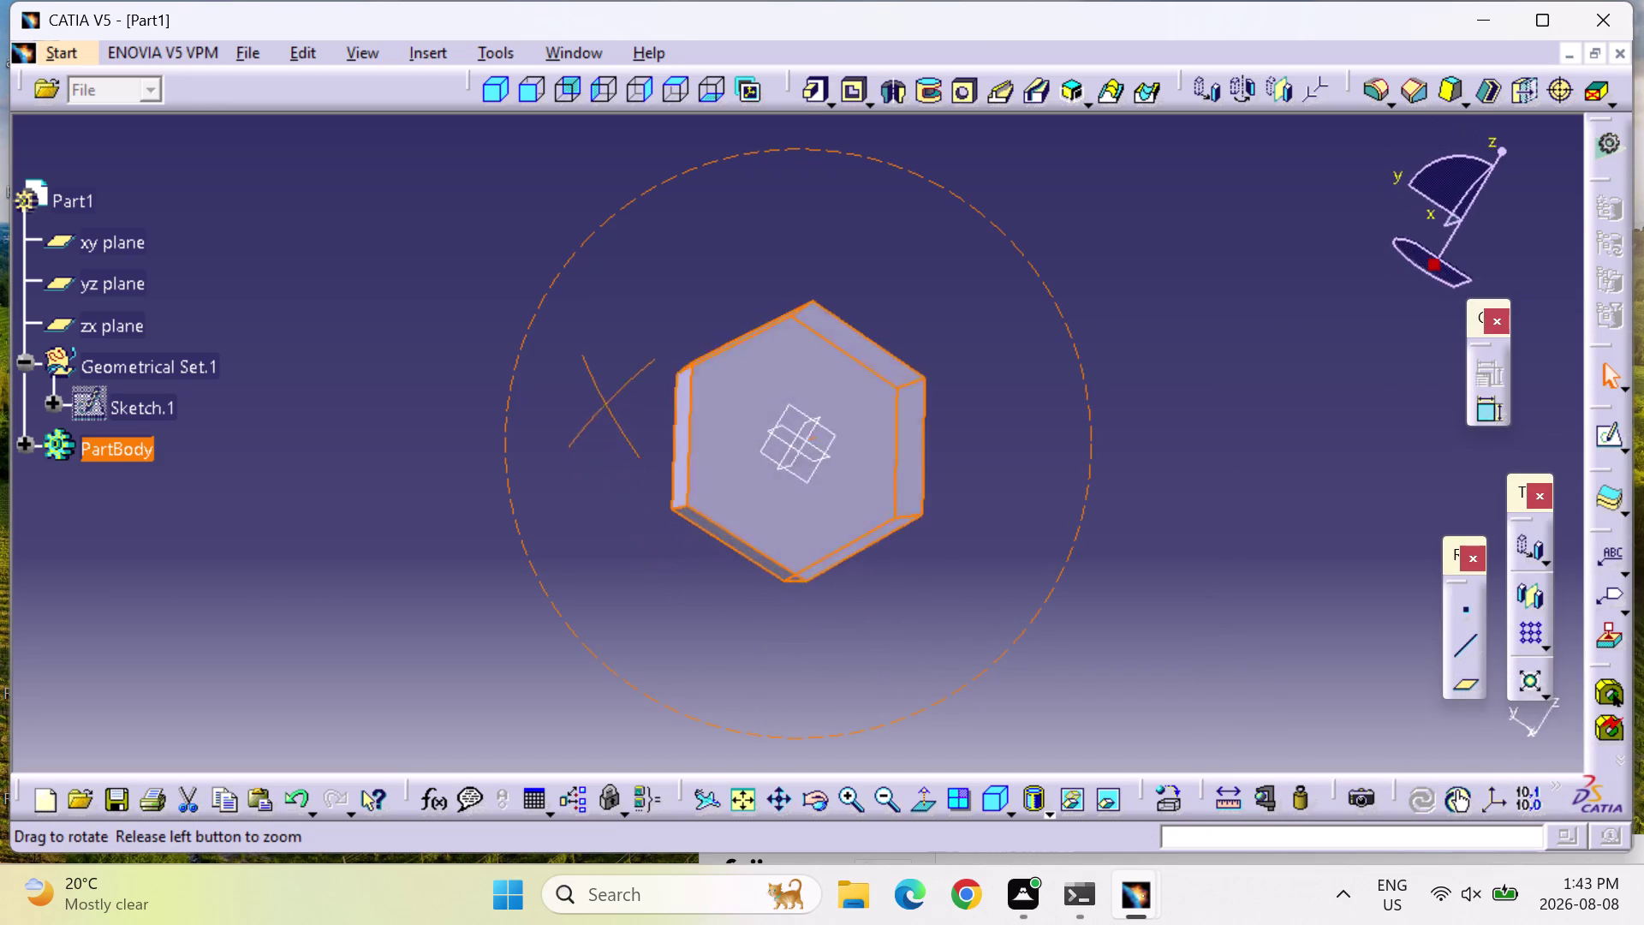
middle_drag(573, 327, 566, 443)
right_drag(574, 328, 566, 444)
click(716, 450)
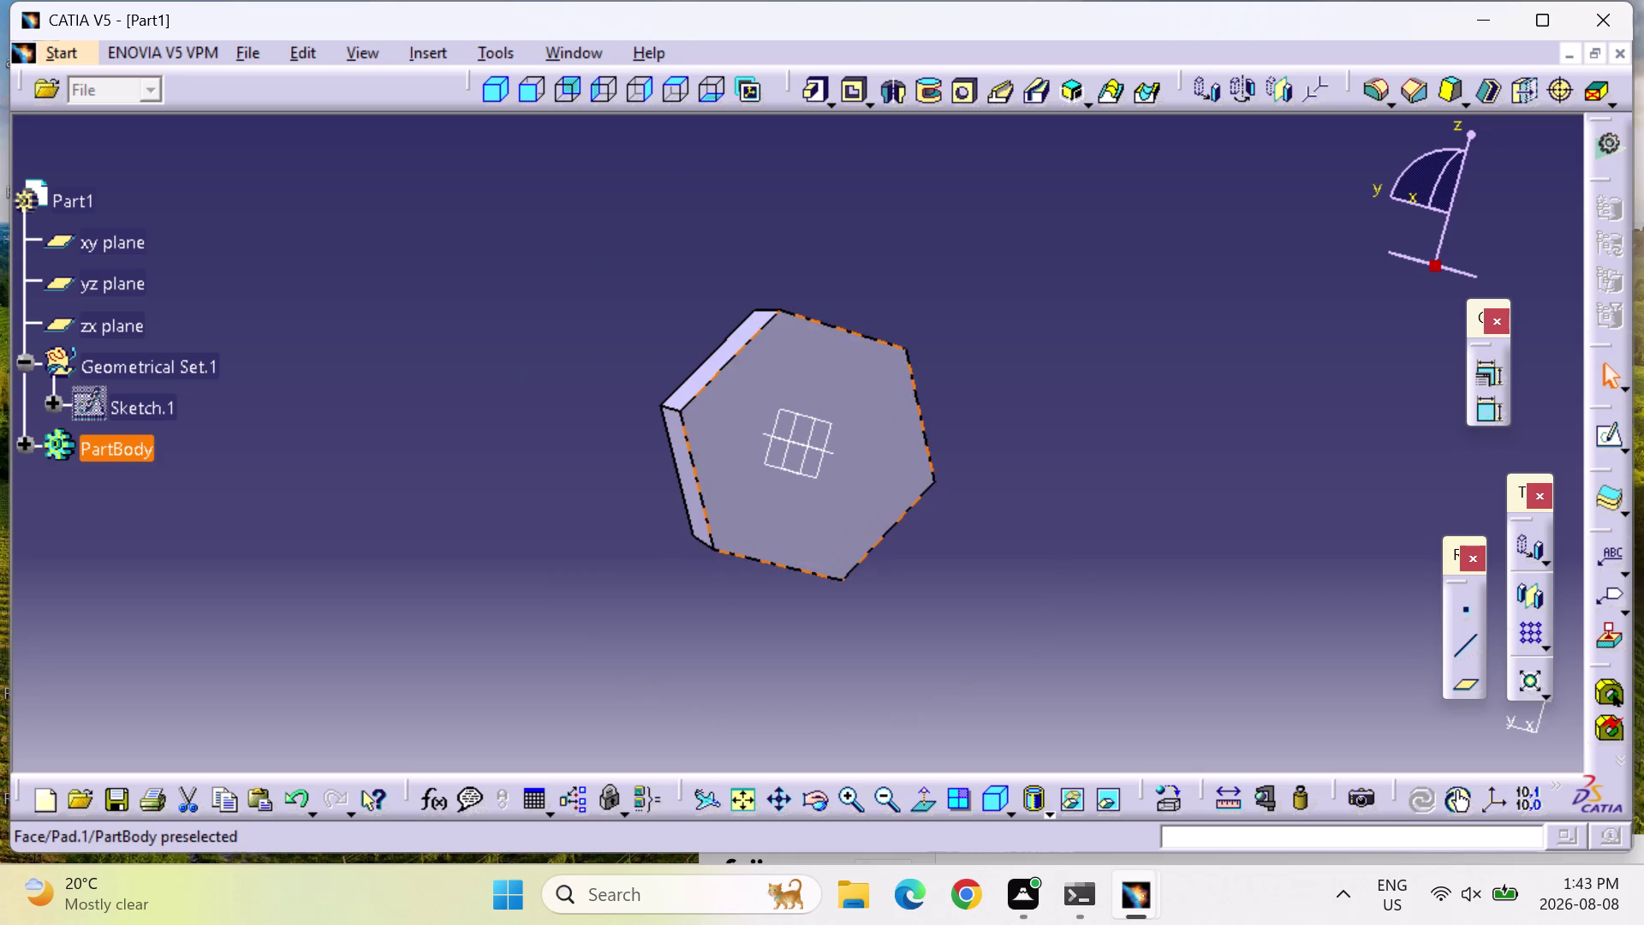
click(1614, 432)
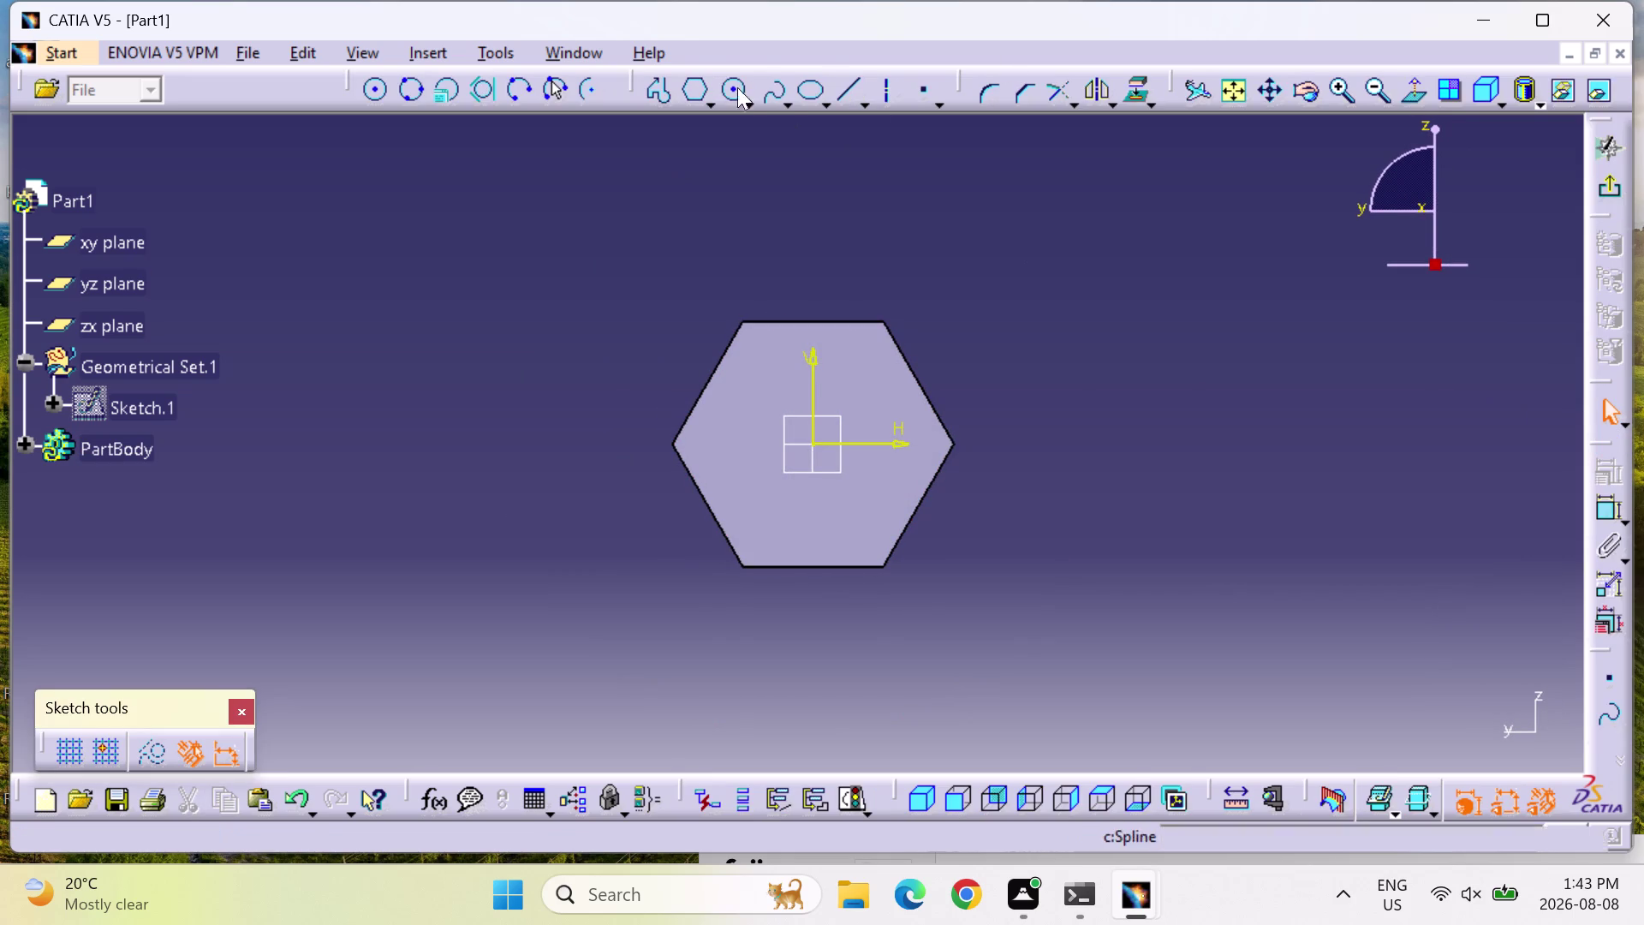
Draw a circle centred on the origin and dimension its diameter at 15 mm.
click(734, 88)
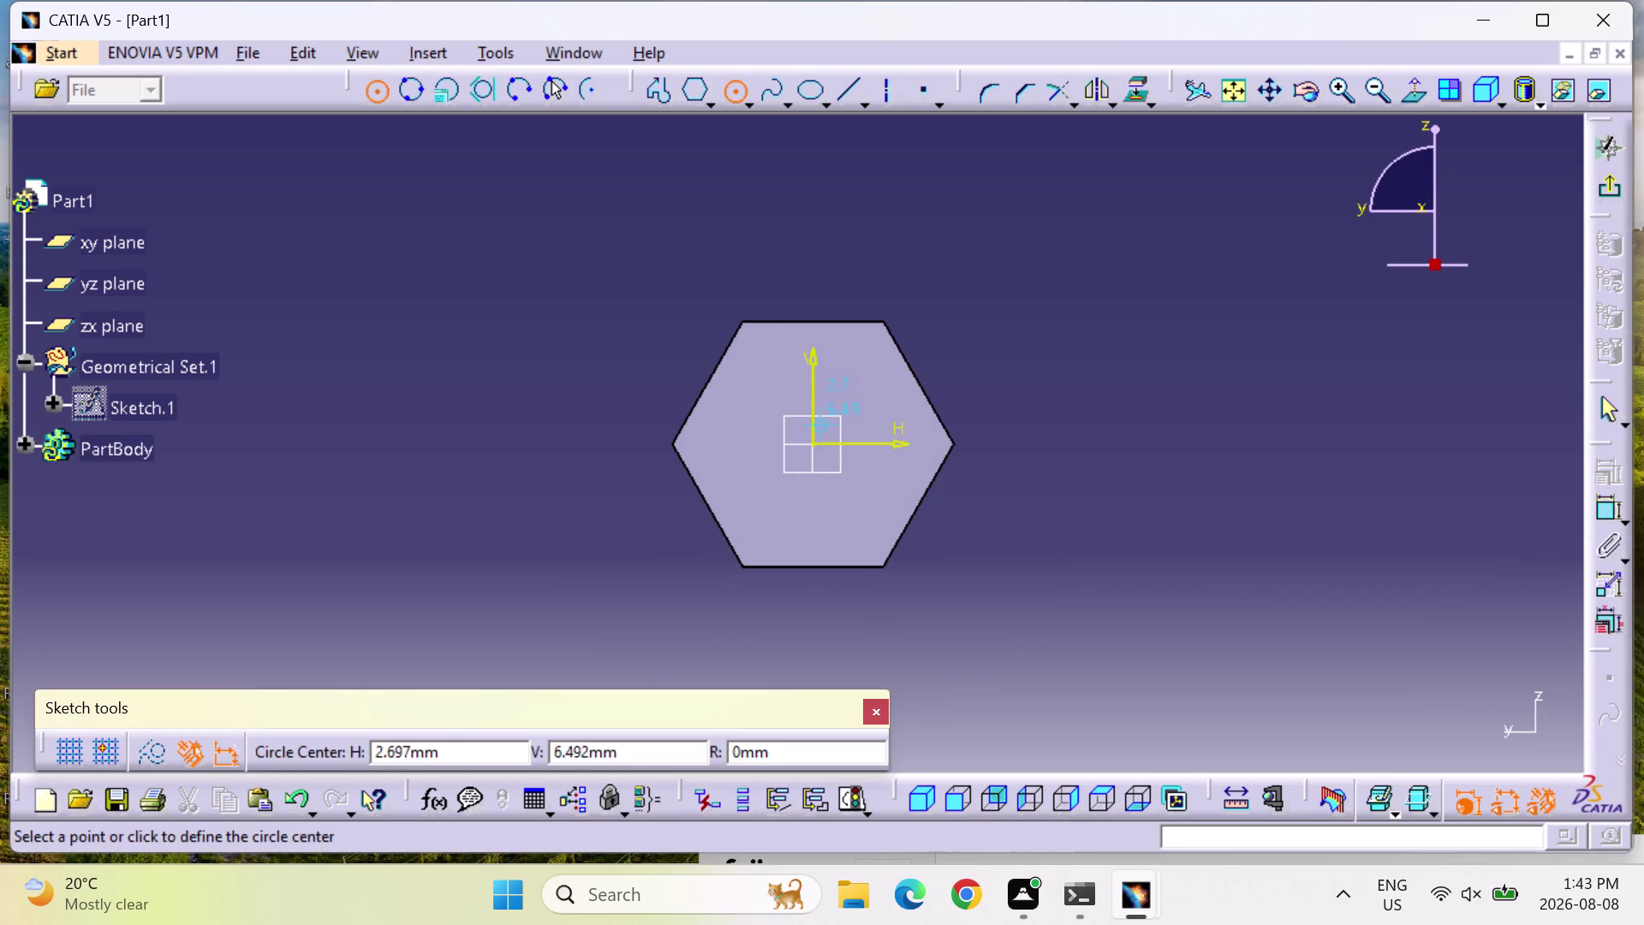
click(813, 443)
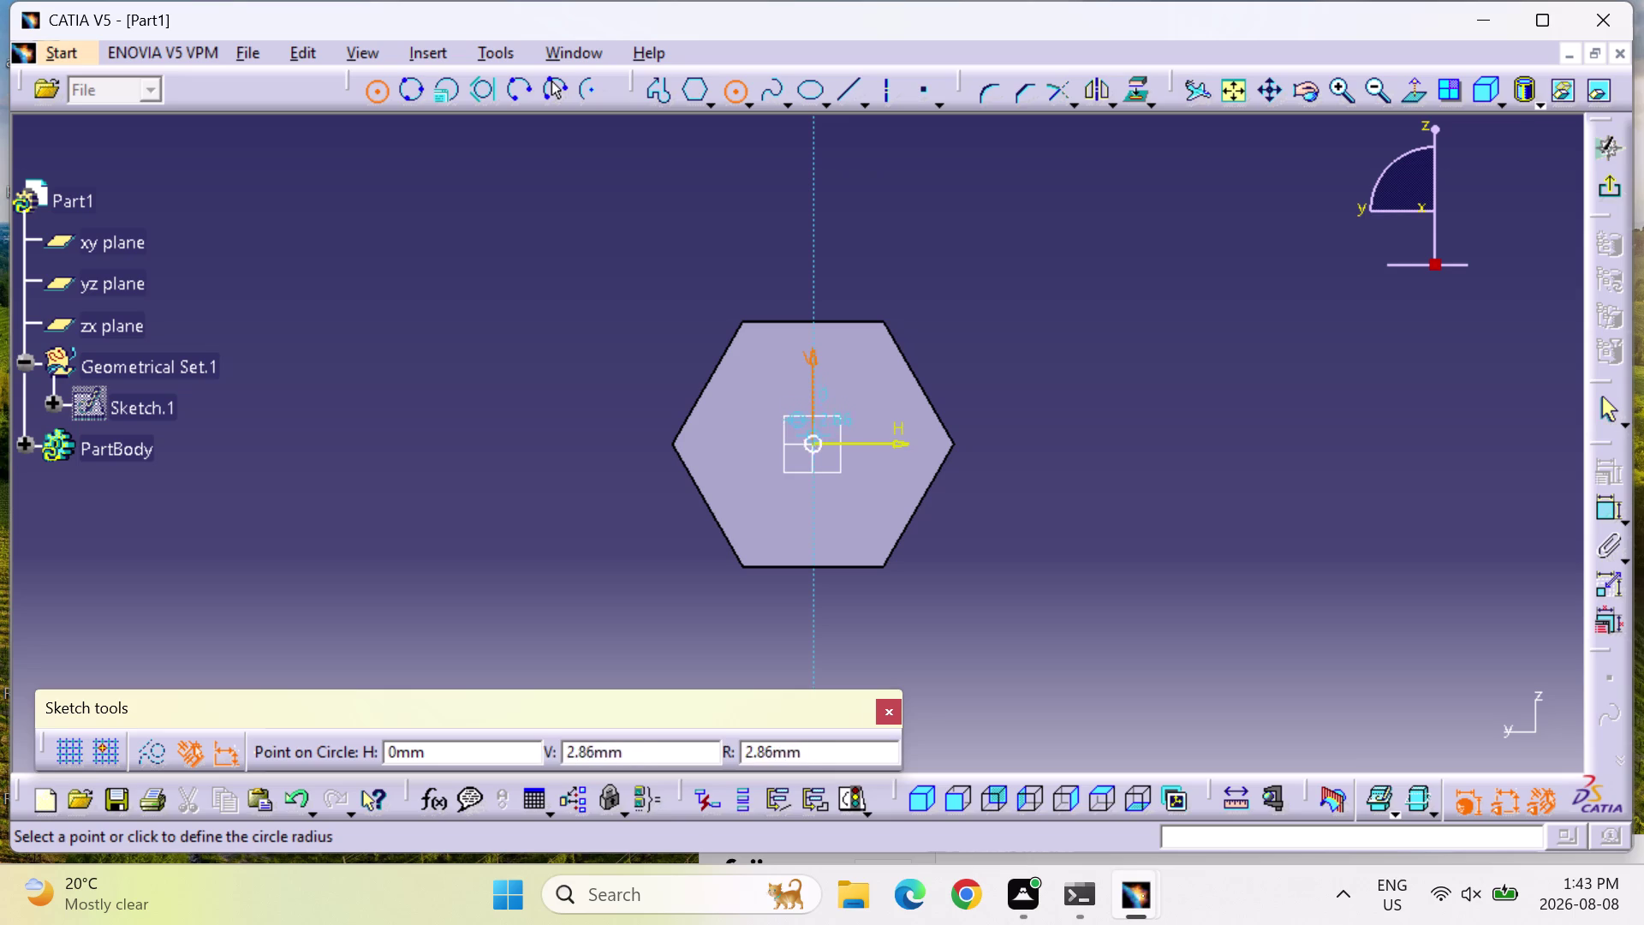
click(818, 384)
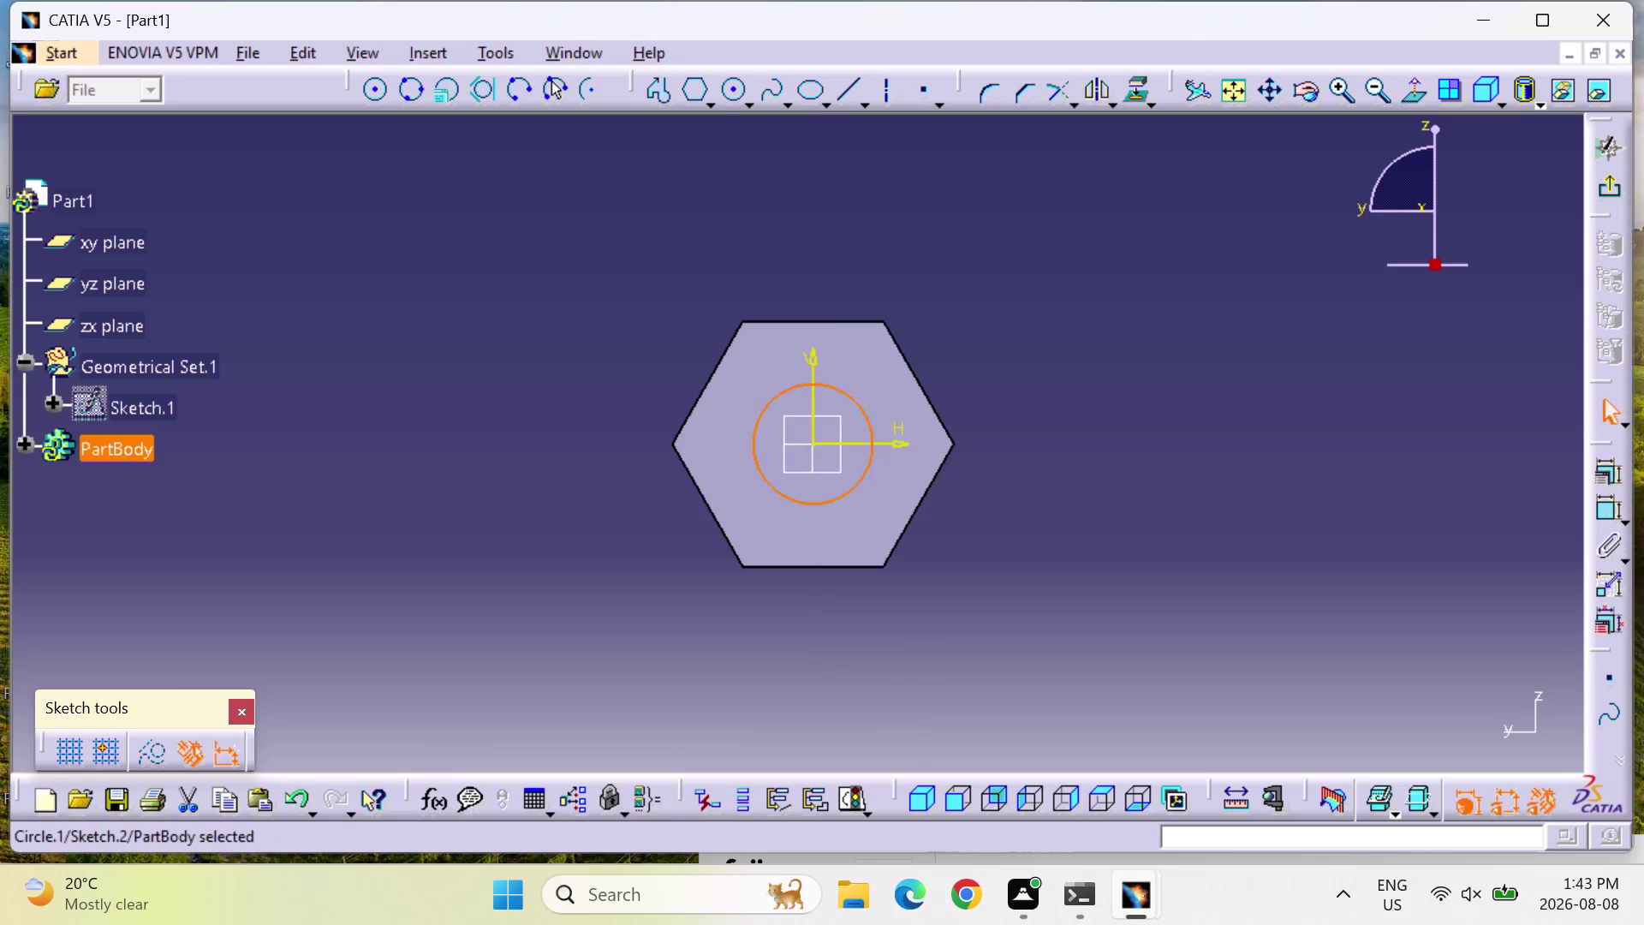
click(1608, 514)
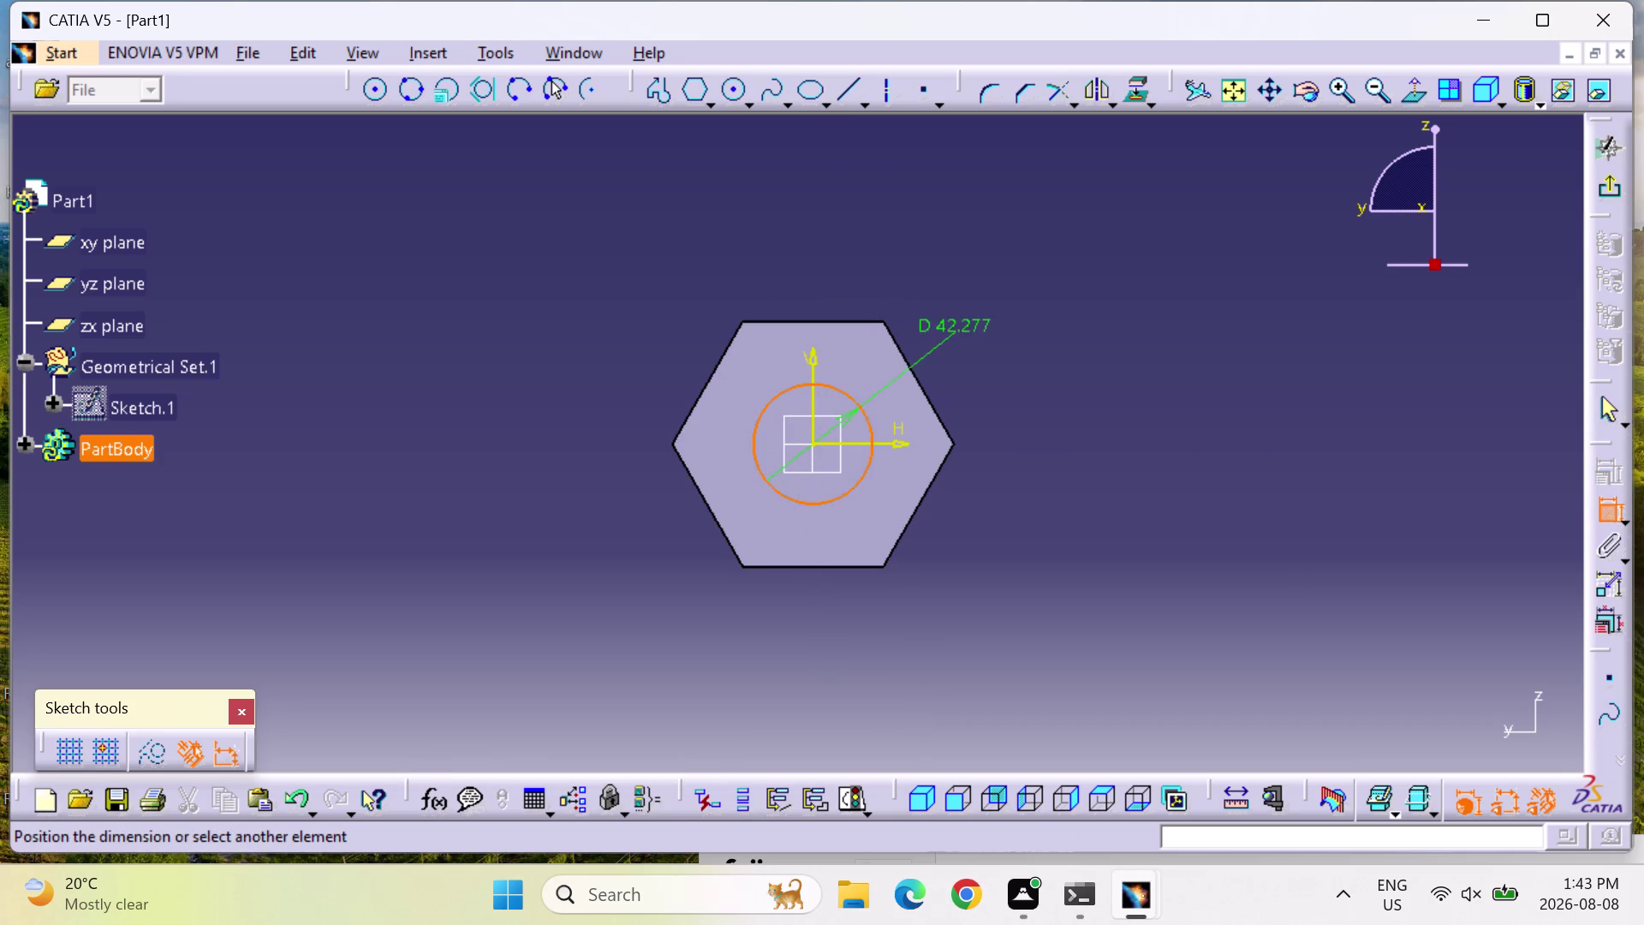
click(958, 332)
double_click(967, 320)
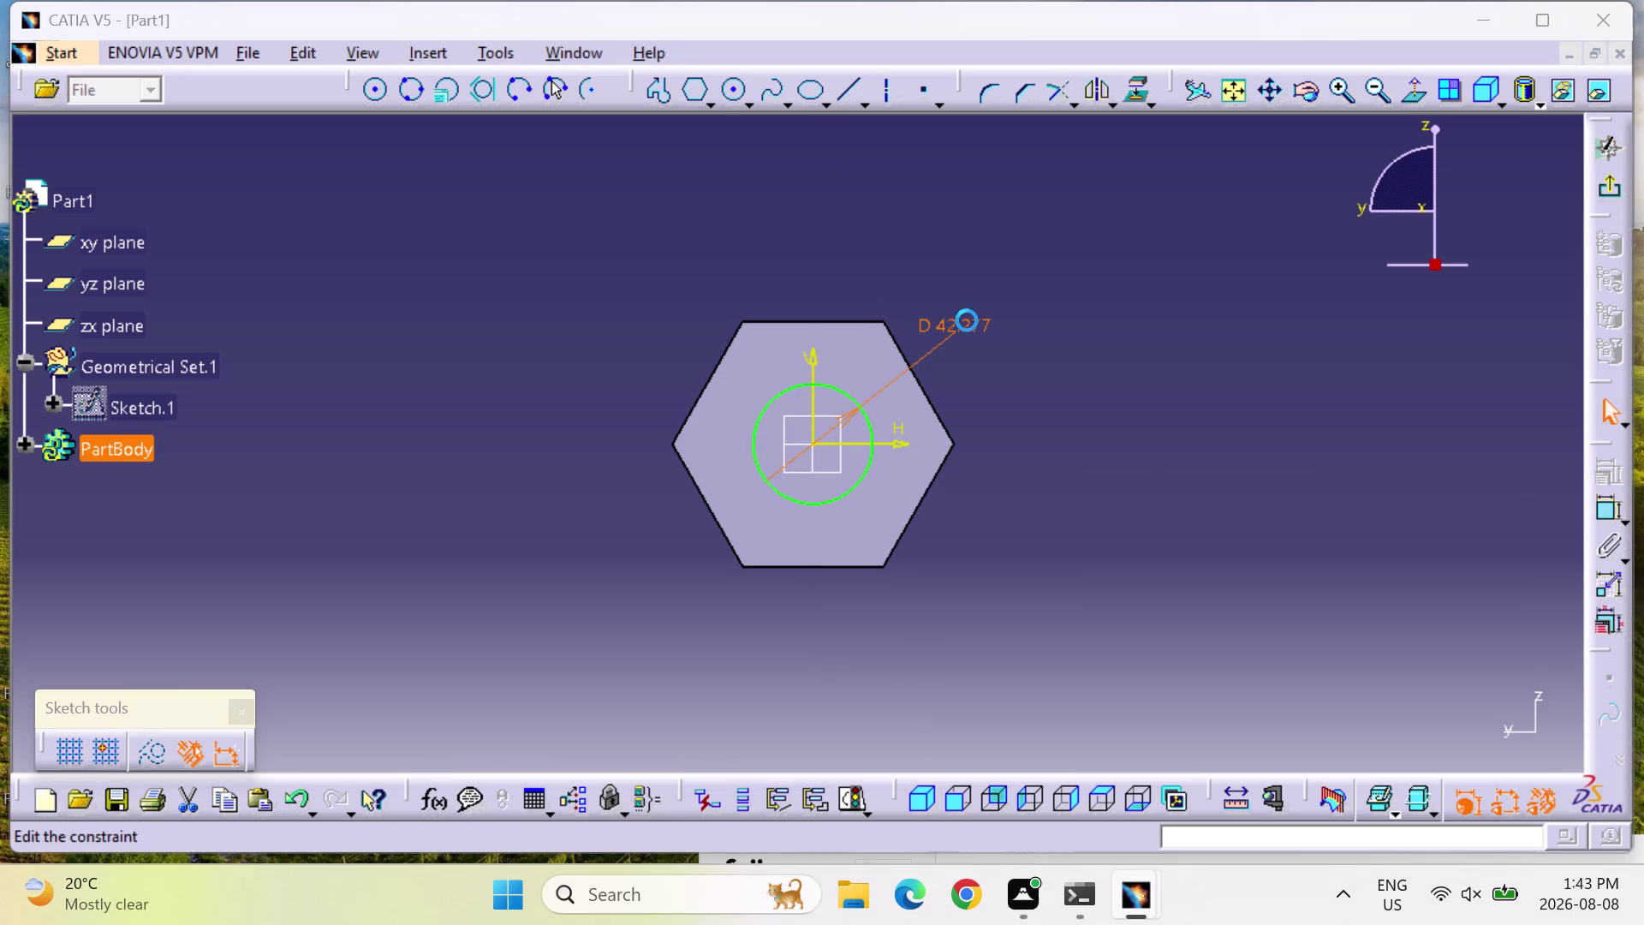
text(15)
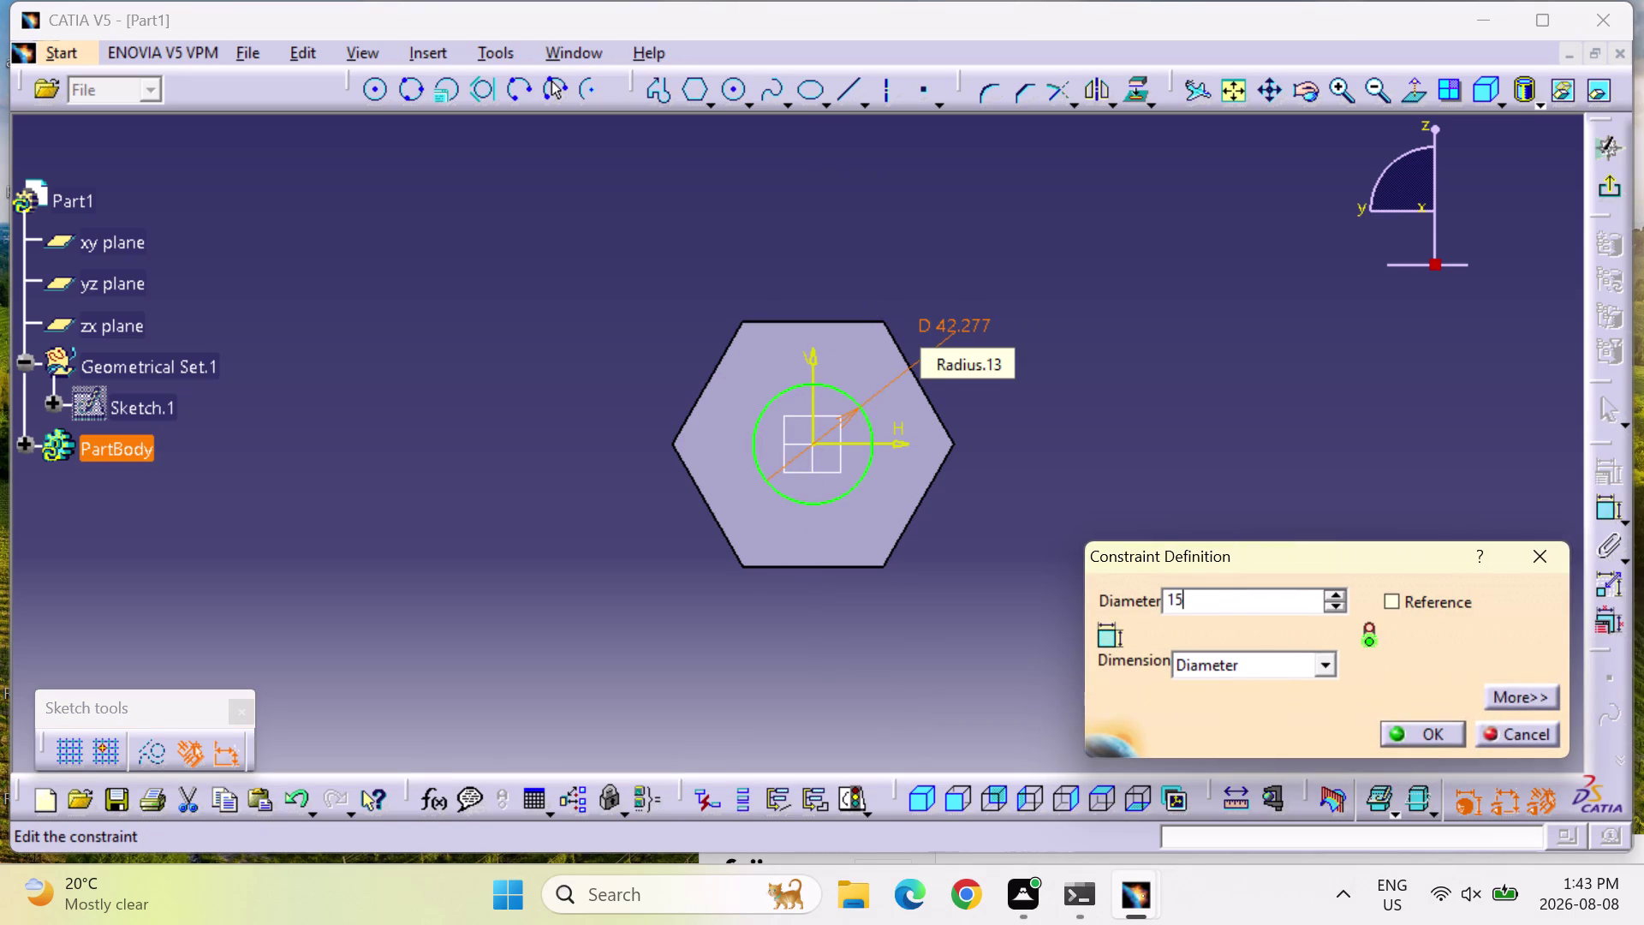
key(Return)
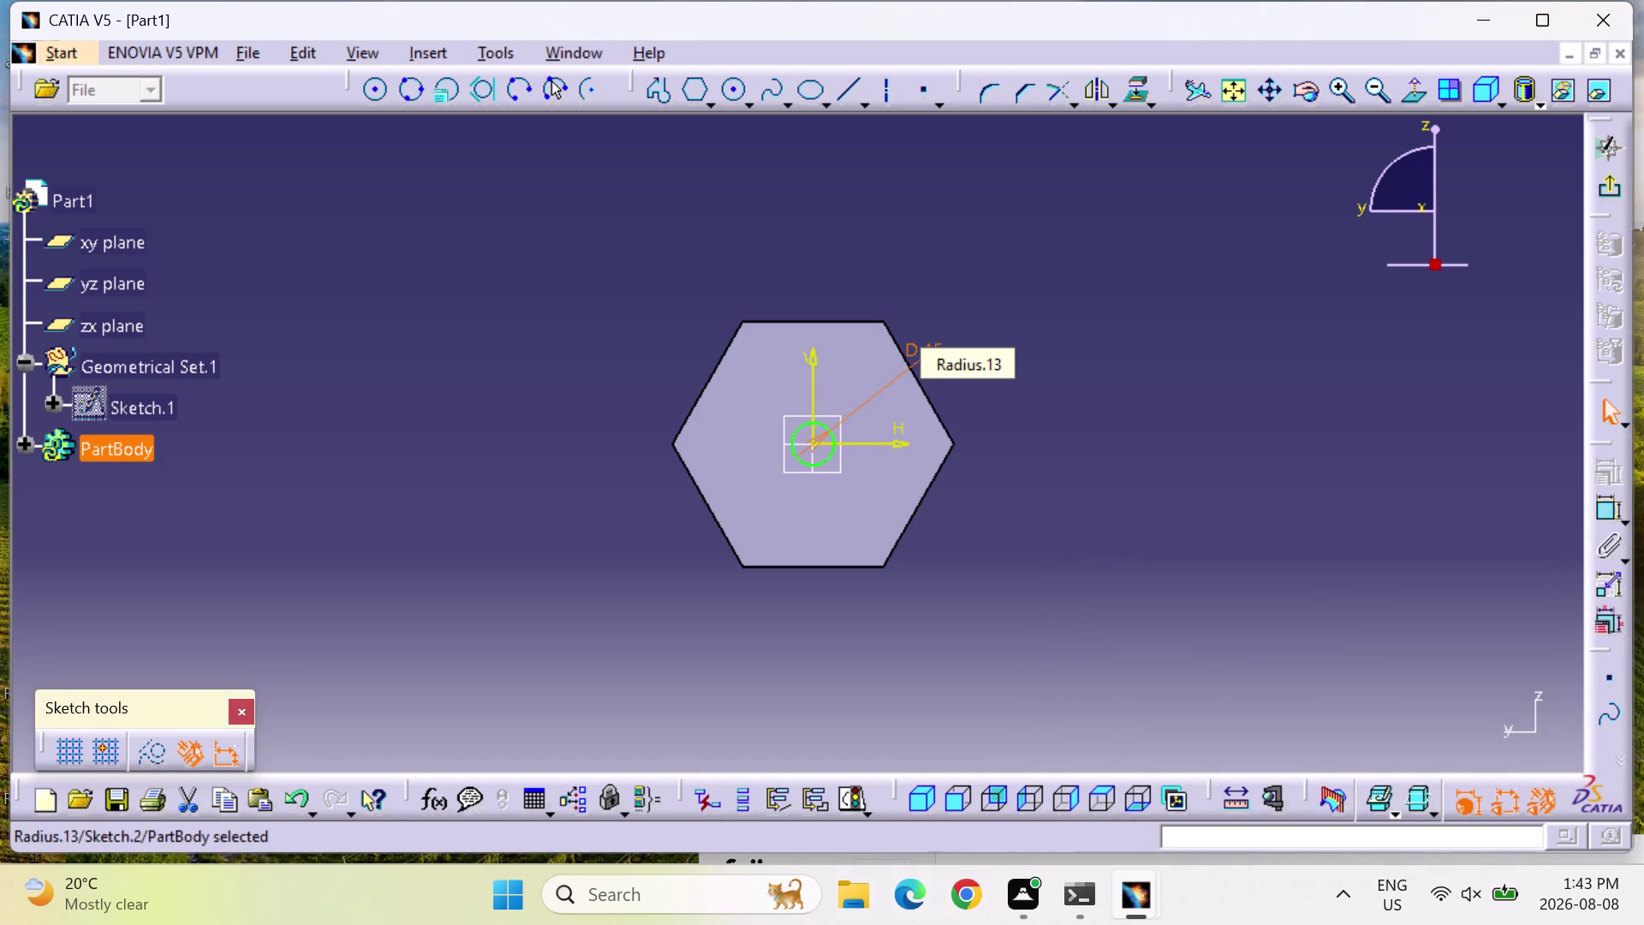
Change the circle diameter to 20, then 25 mm, and exit the sketch.
double_click(920, 353)
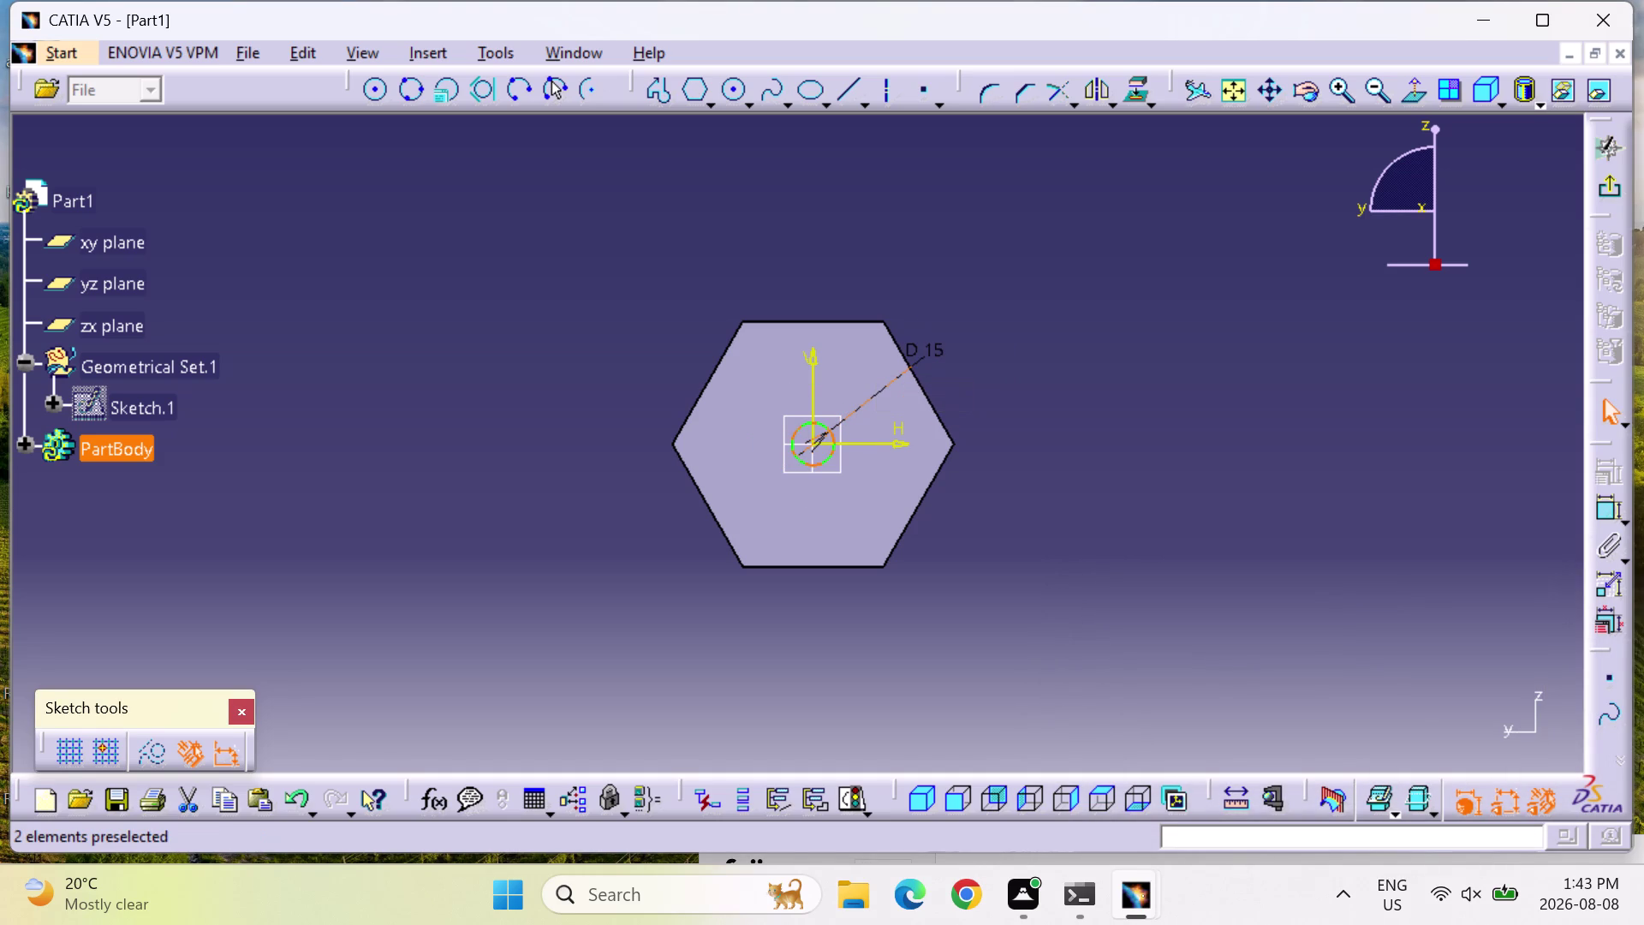
double_click(937, 346)
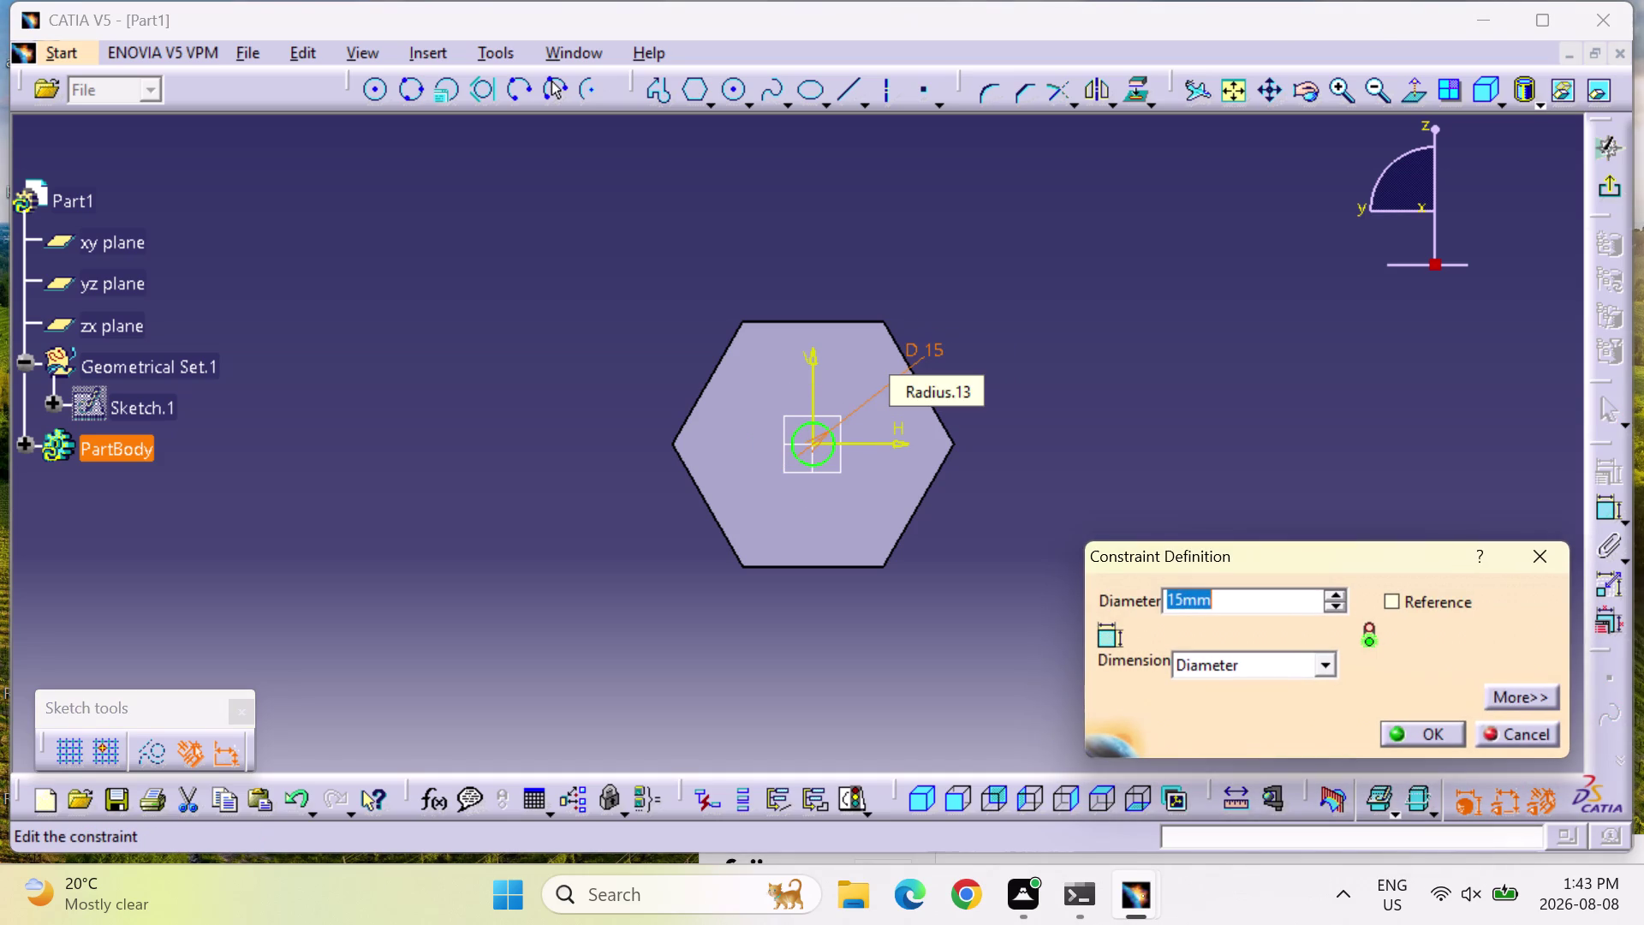
text(20)
key(Return)
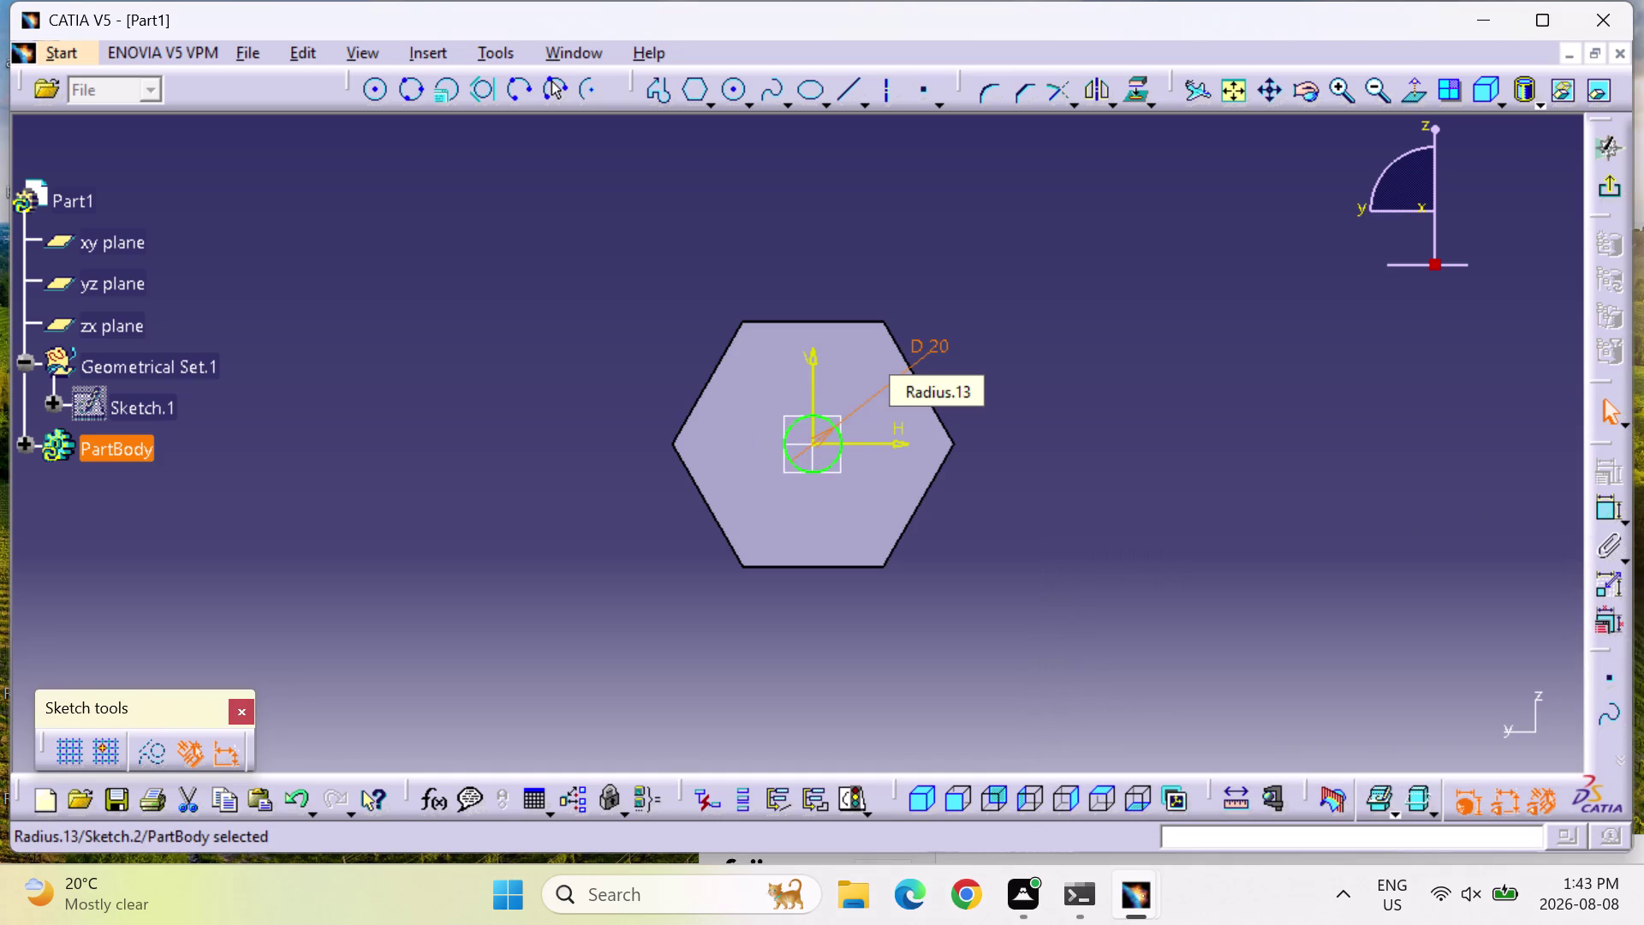
double_click(937, 346)
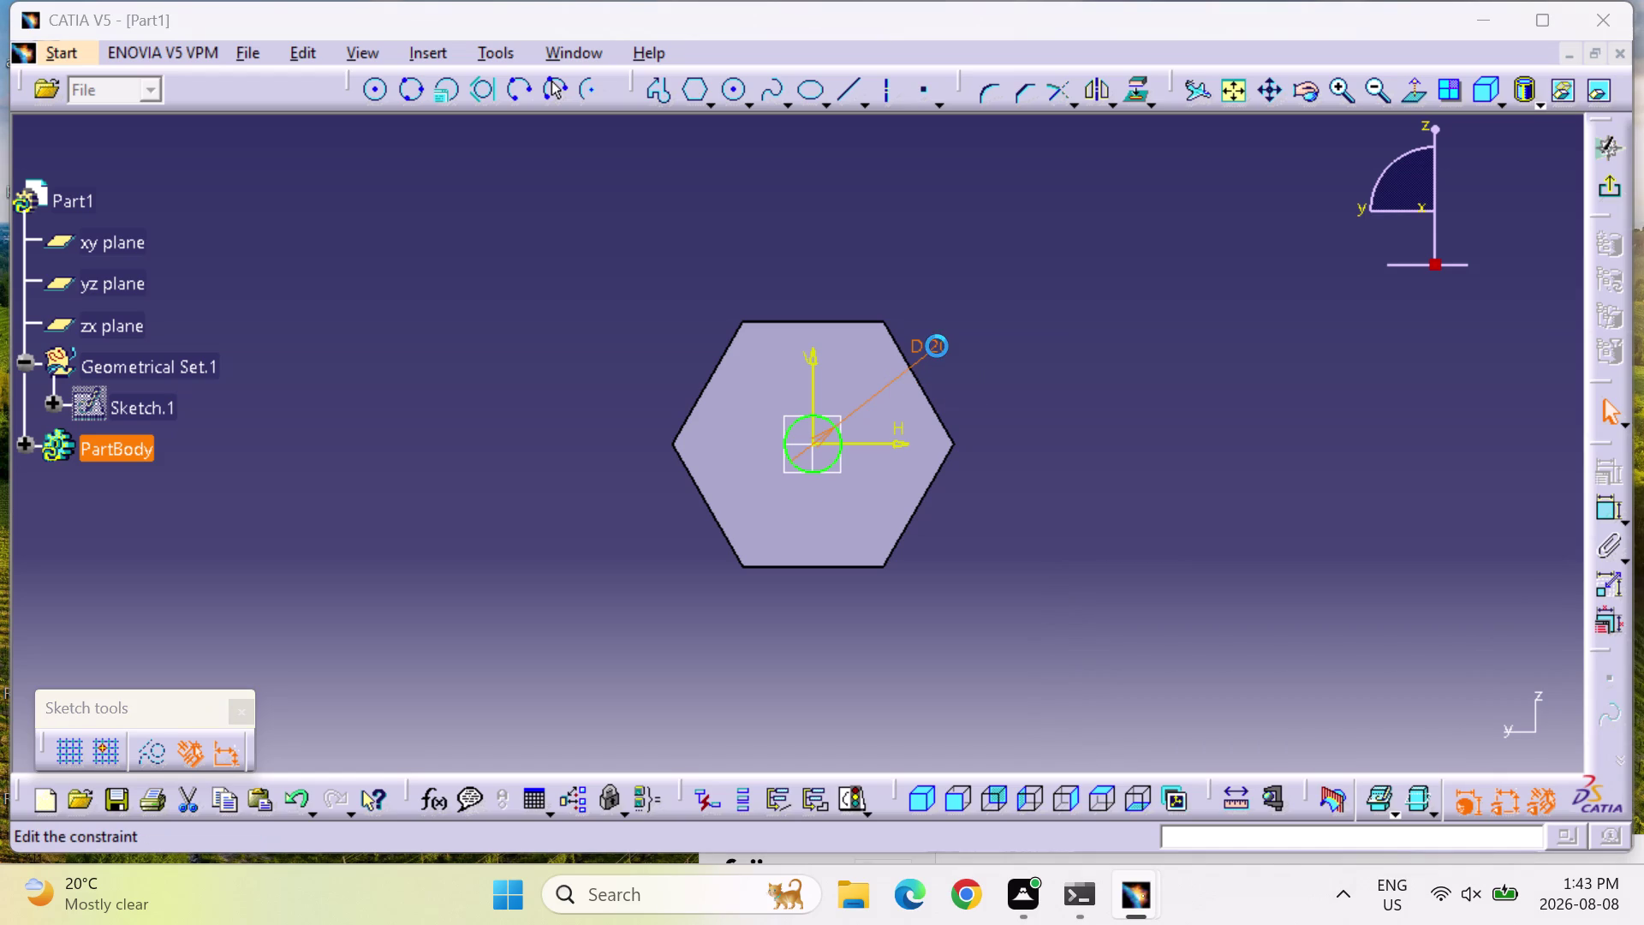
text(25)
key(Return)
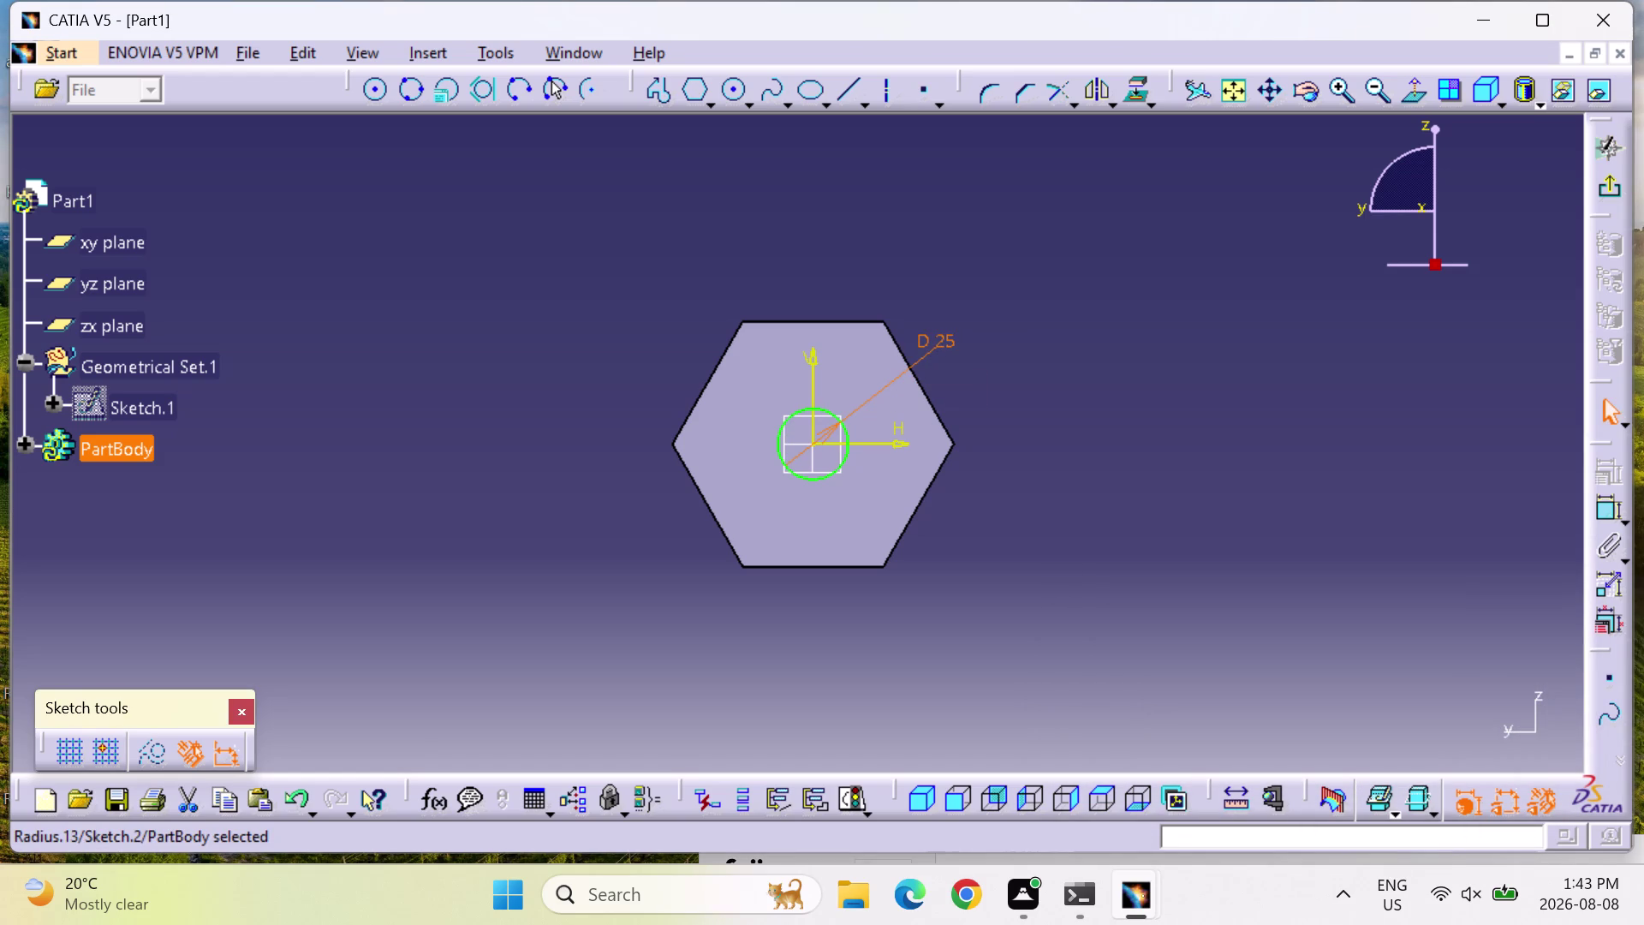
click(1625, 189)
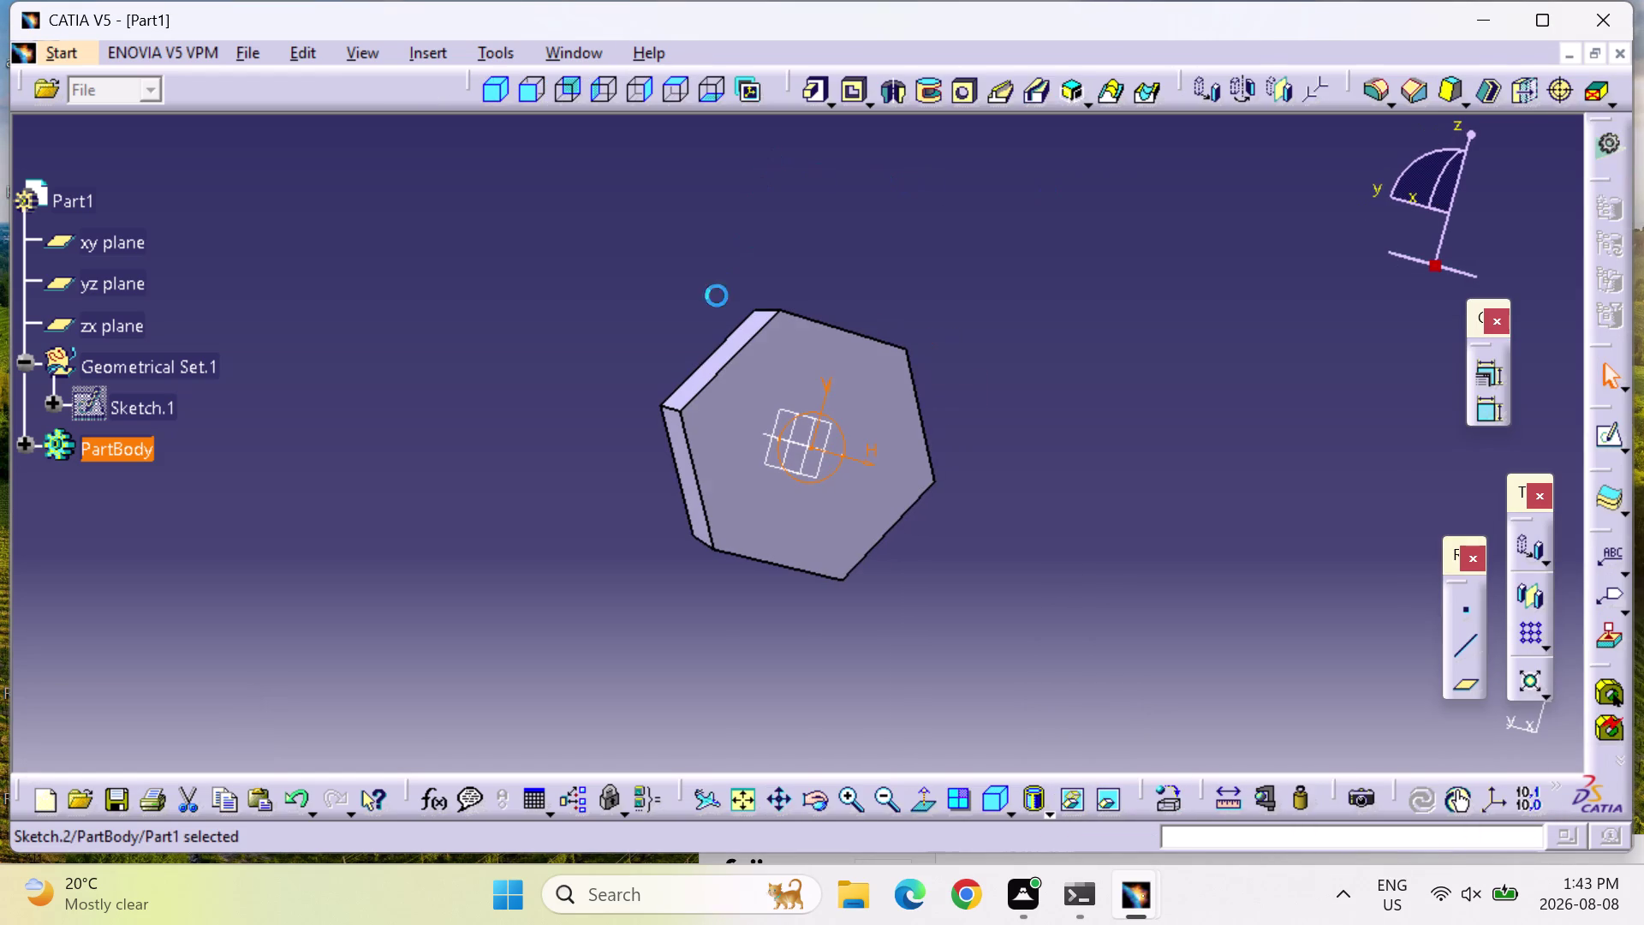
Pad the circle sketch into a shank, edit its length and preview it.
click(821, 87)
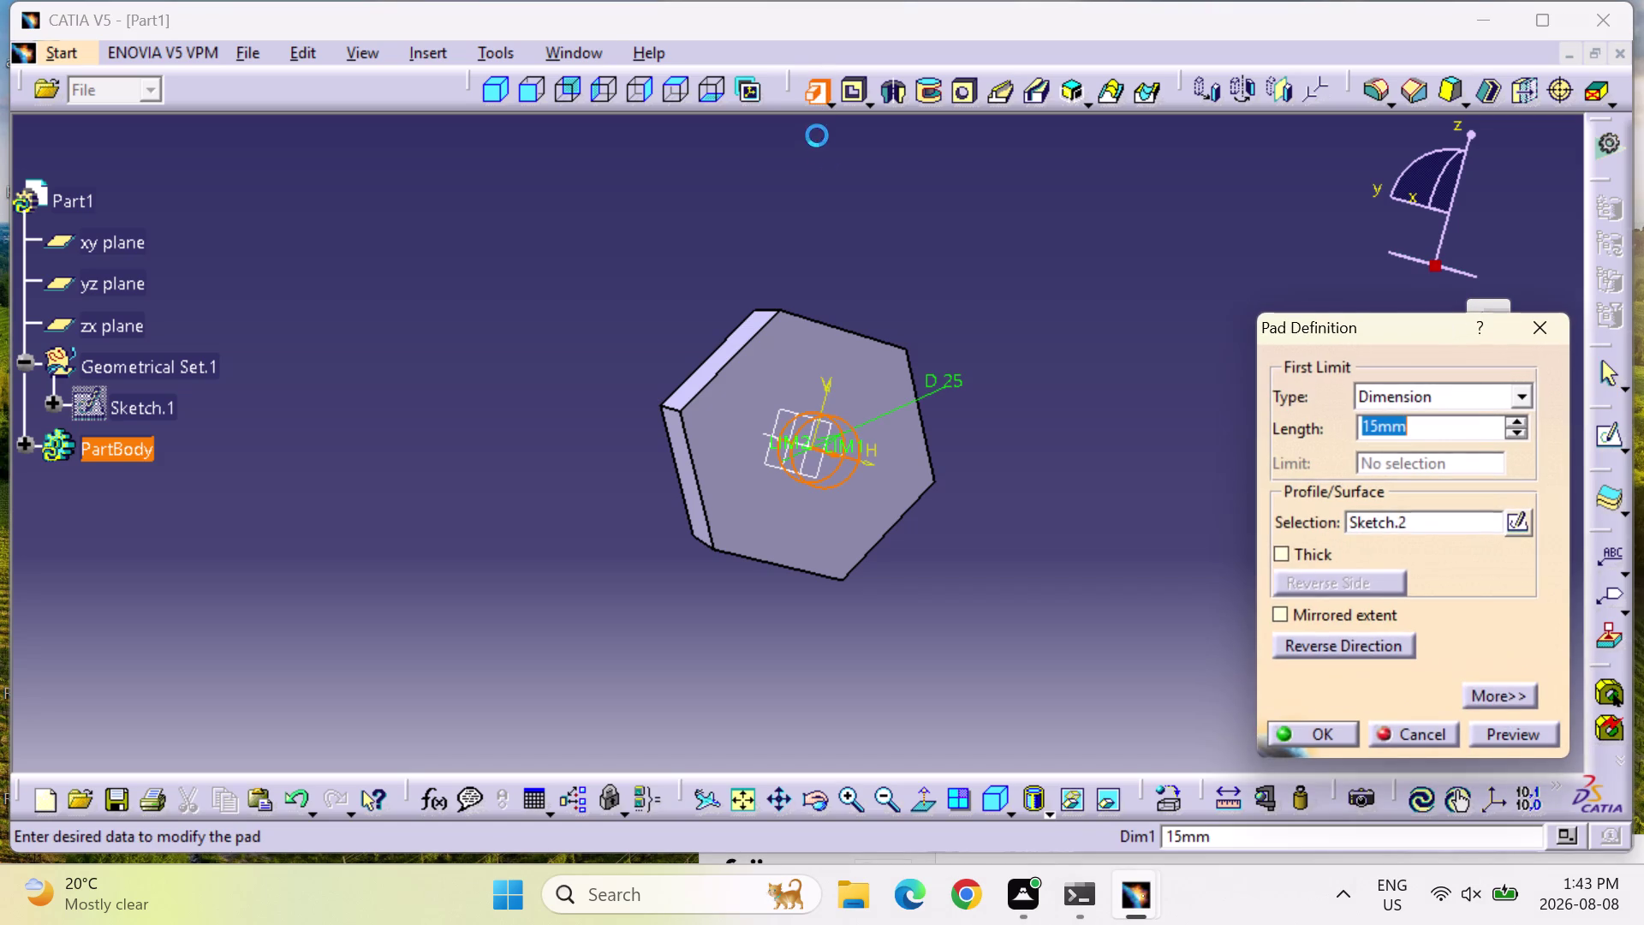
double_click(1519, 418)
click(1518, 418)
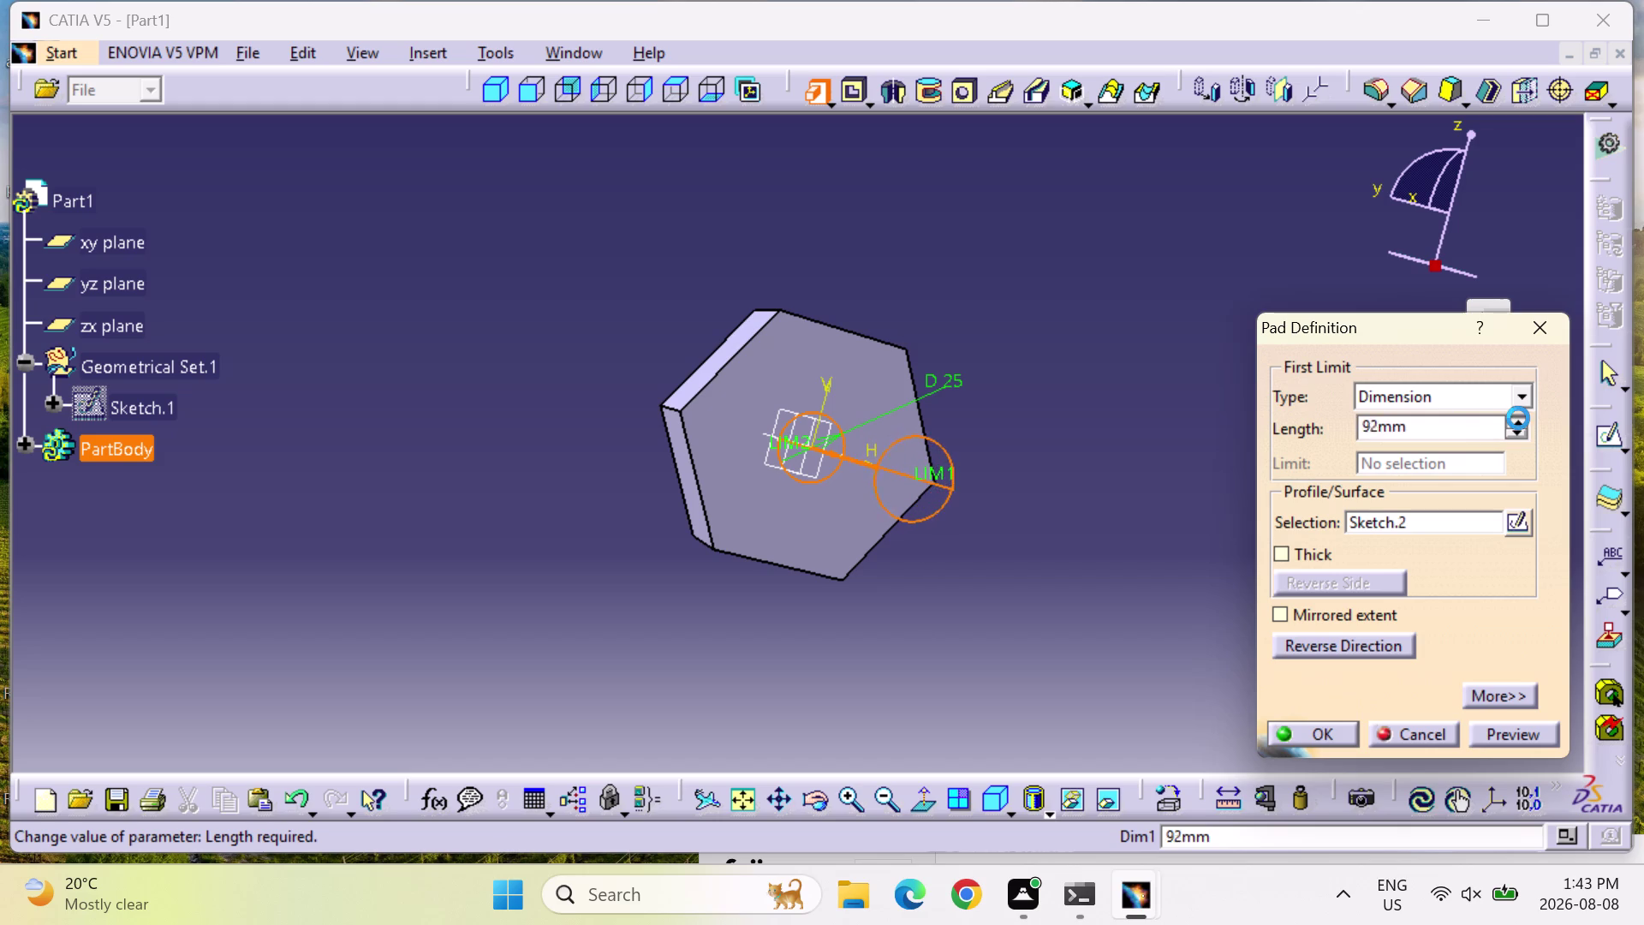
click(1531, 733)
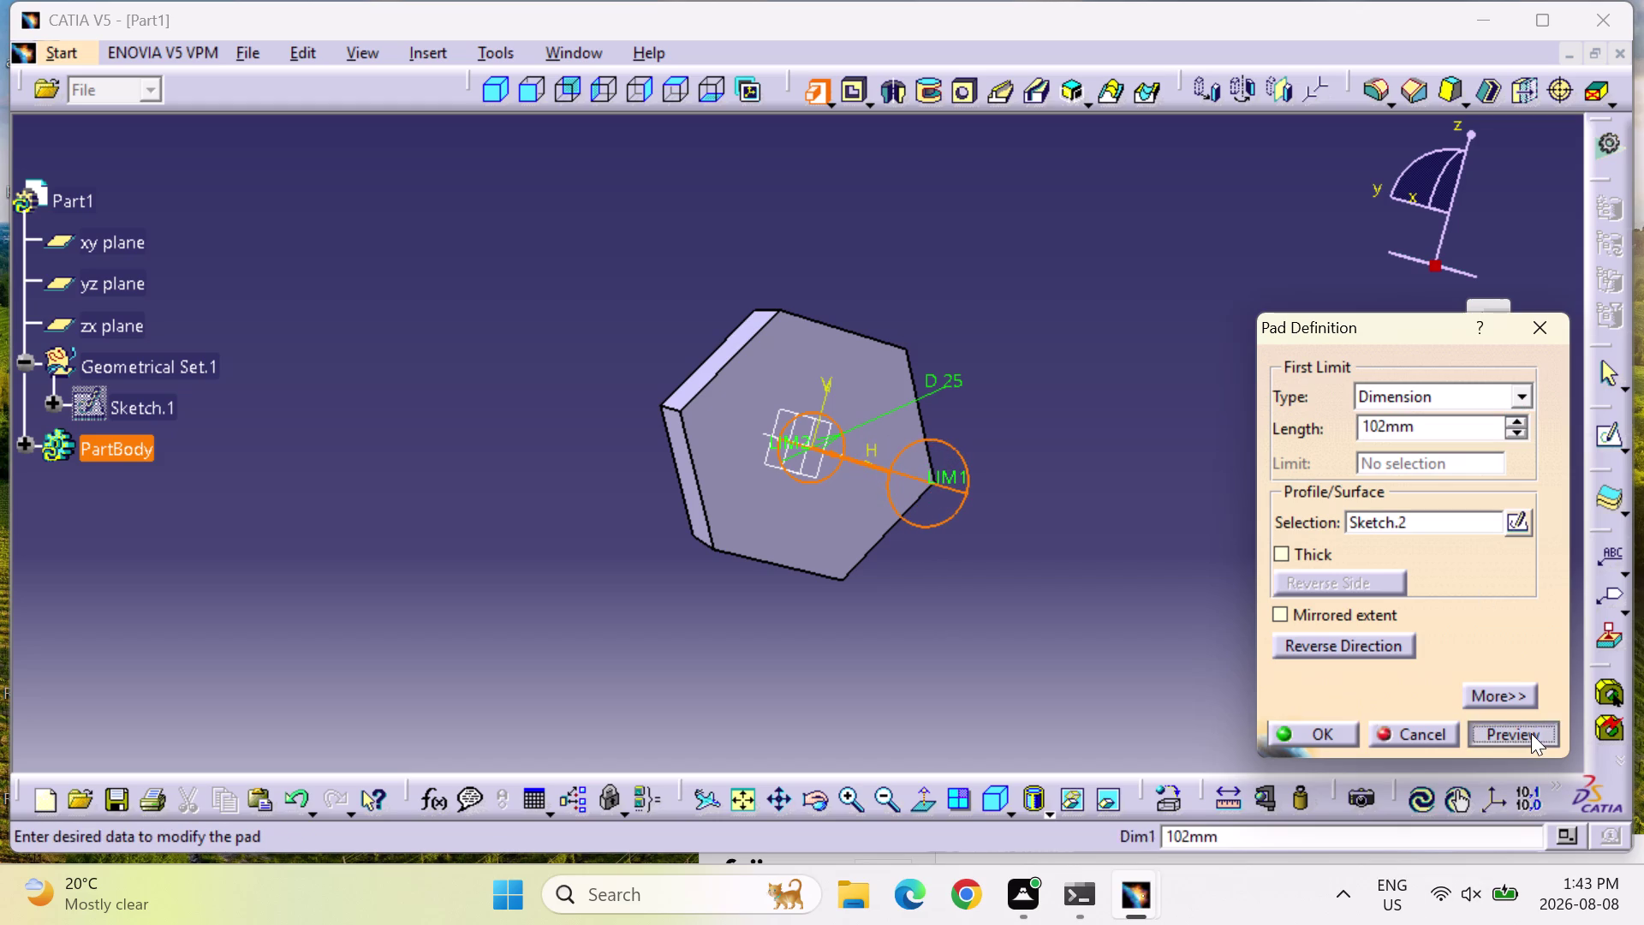
middle_drag(845, 585, 849, 579)
right_drag(845, 585, 850, 579)
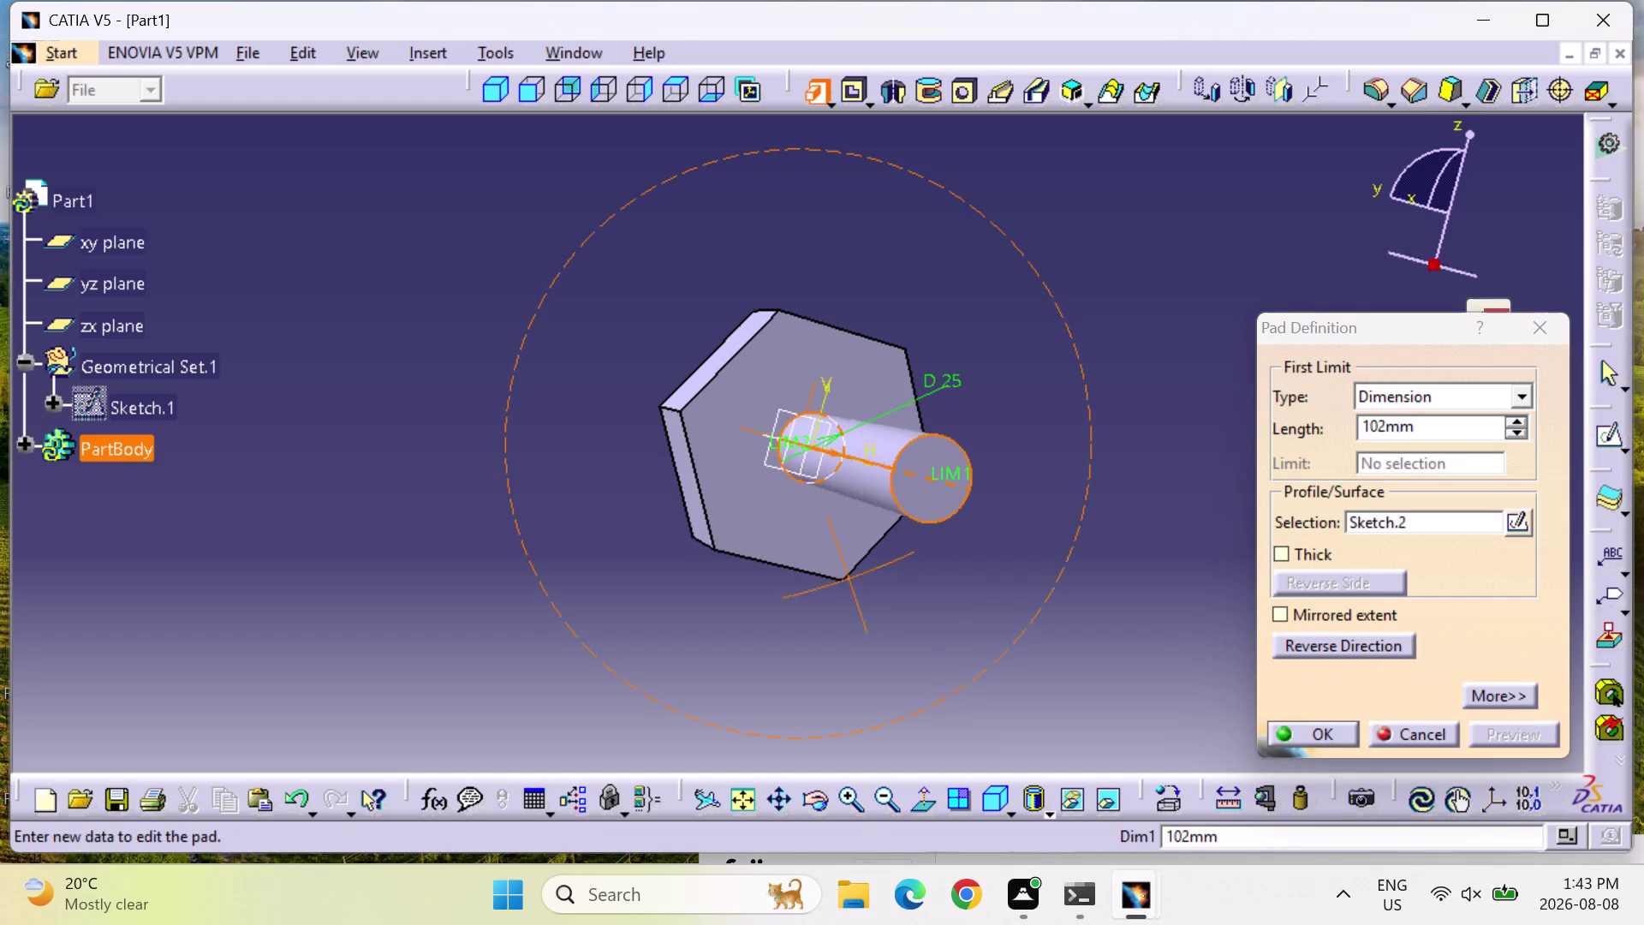
middle_drag(850, 579, 1126, 421)
right_drag(850, 579, 1126, 422)
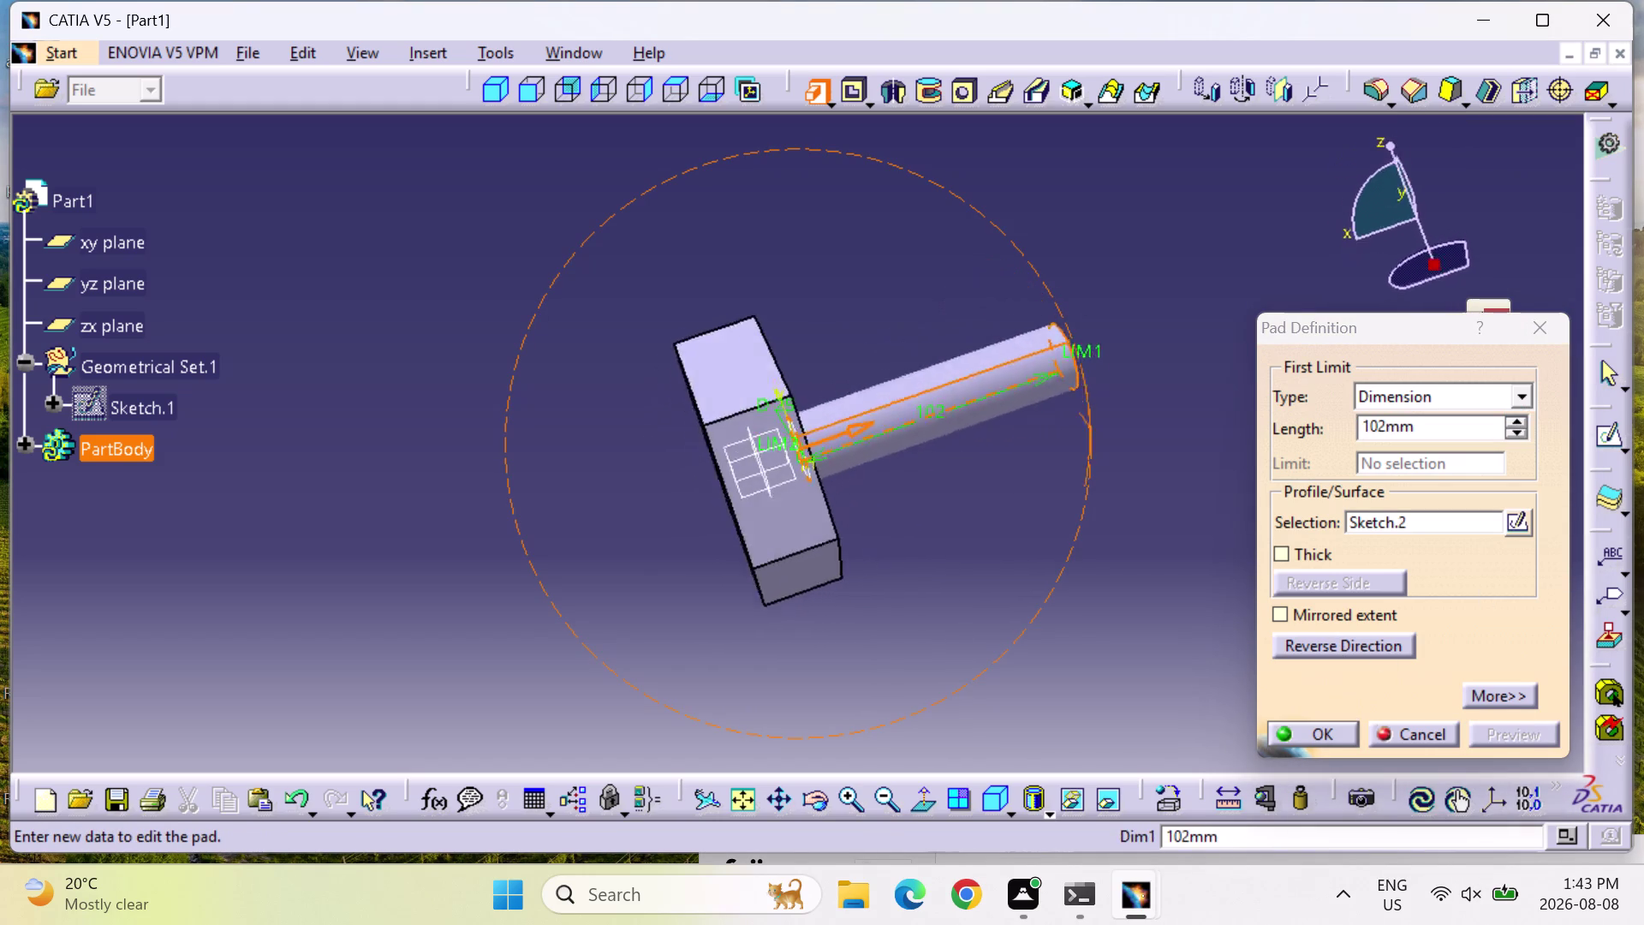
middle_drag(1126, 422, 1028, 592)
right_drag(1126, 421, 1027, 593)
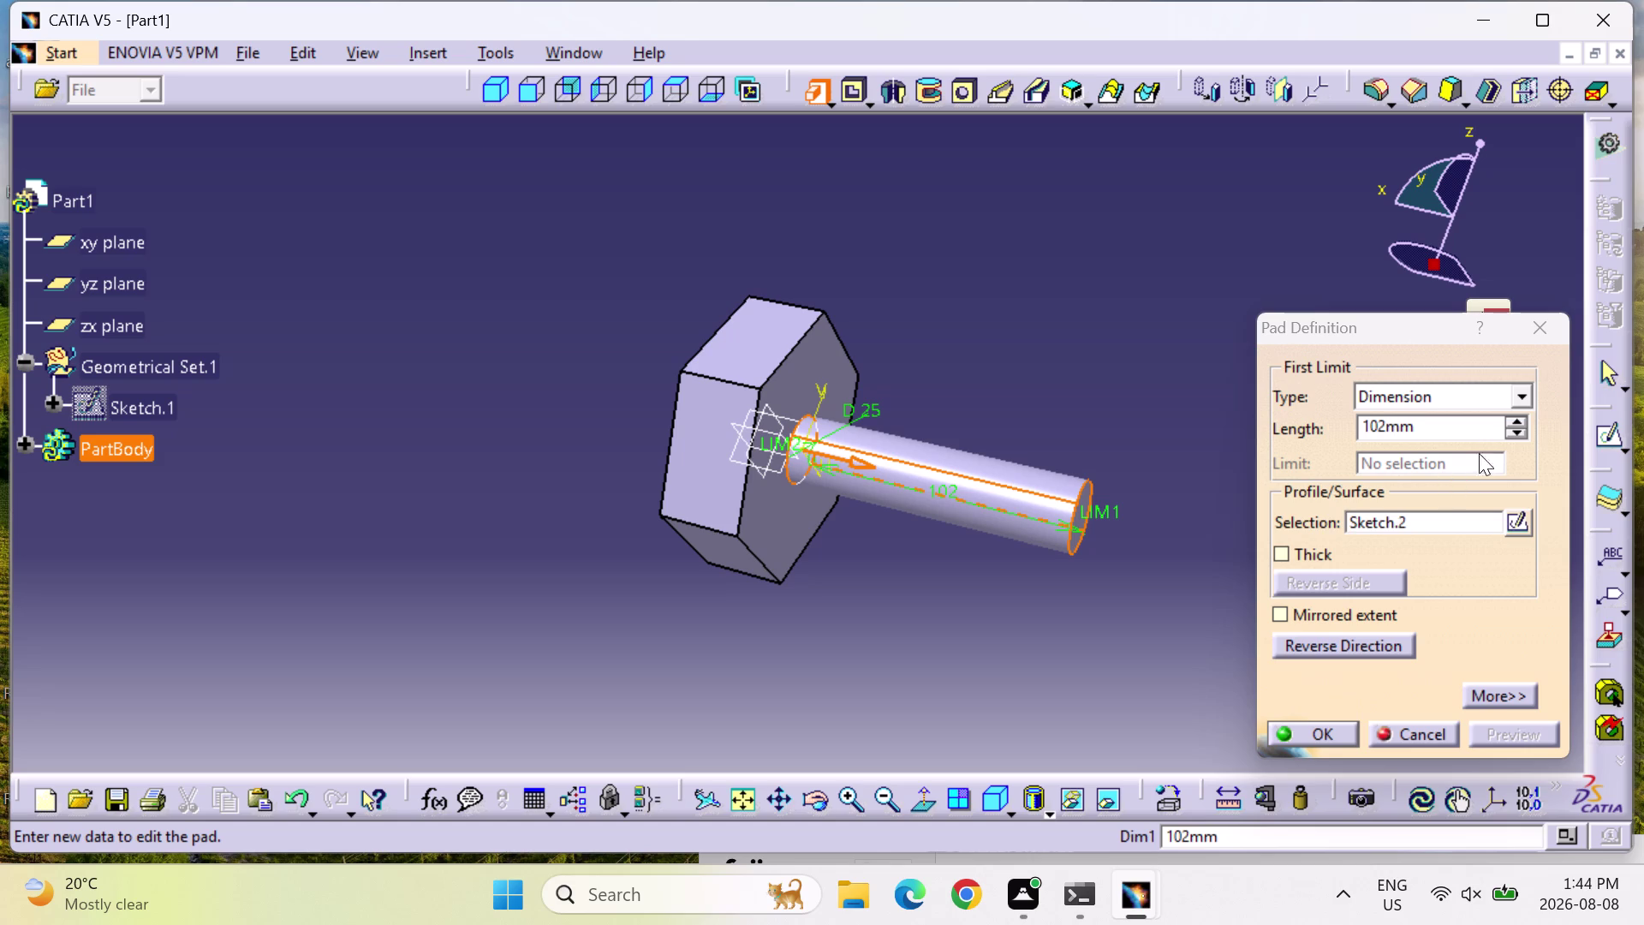
Fine-tune the shank length to 100 mm, confirm Pad.2 and inspect it.
double_click(1520, 418)
click(1519, 418)
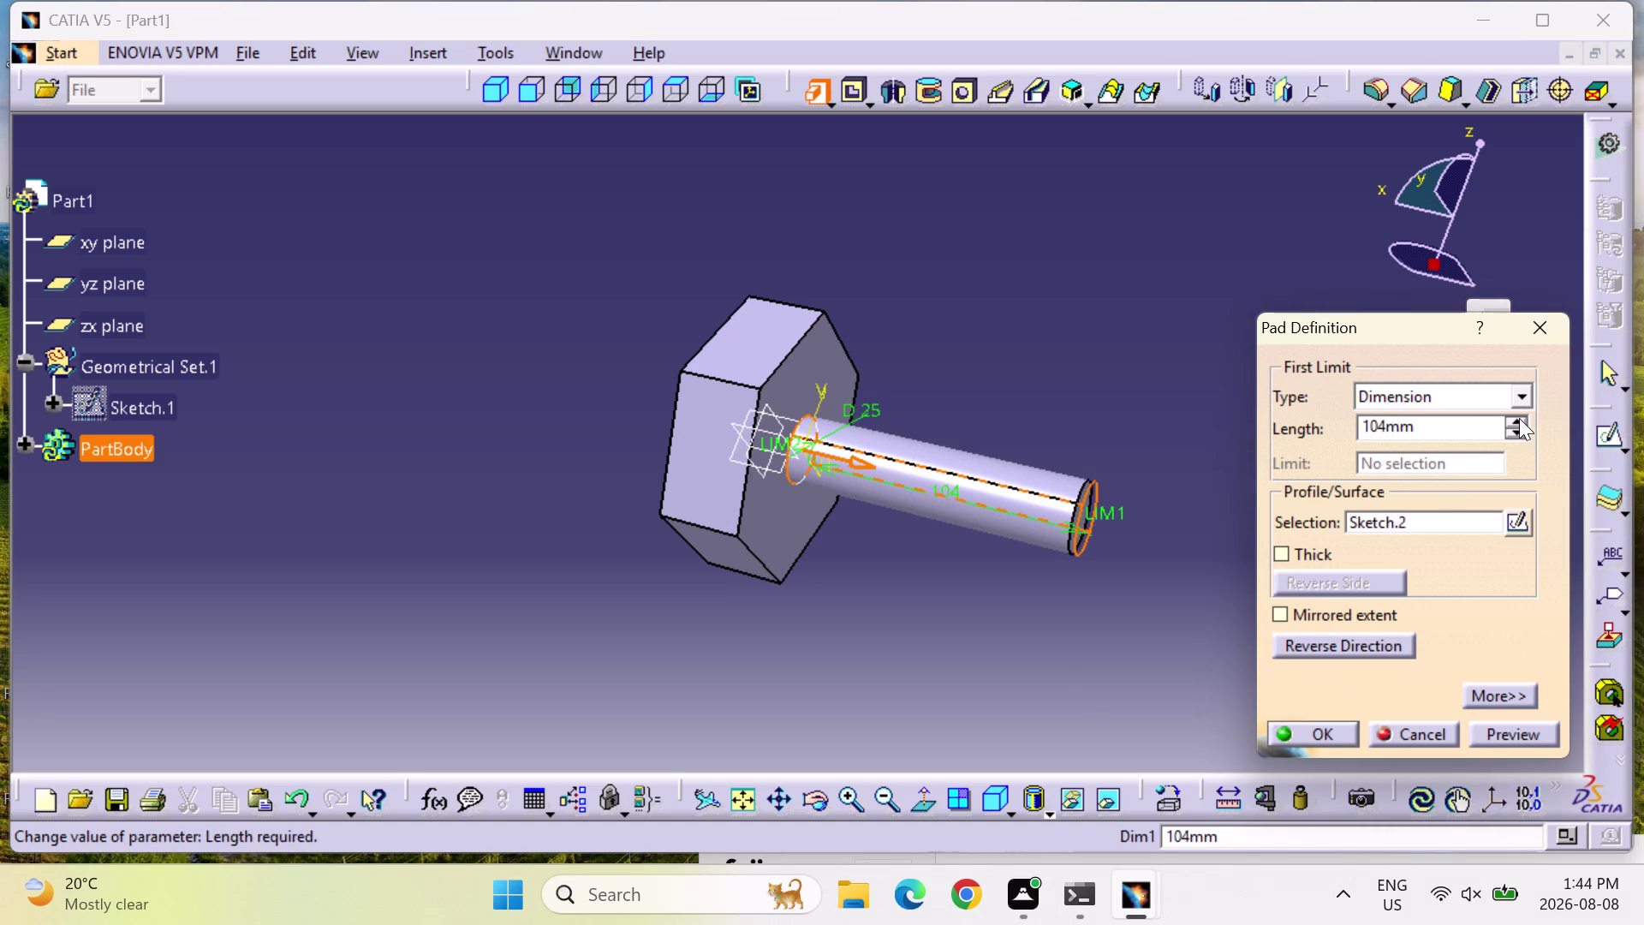
double_click(1529, 431)
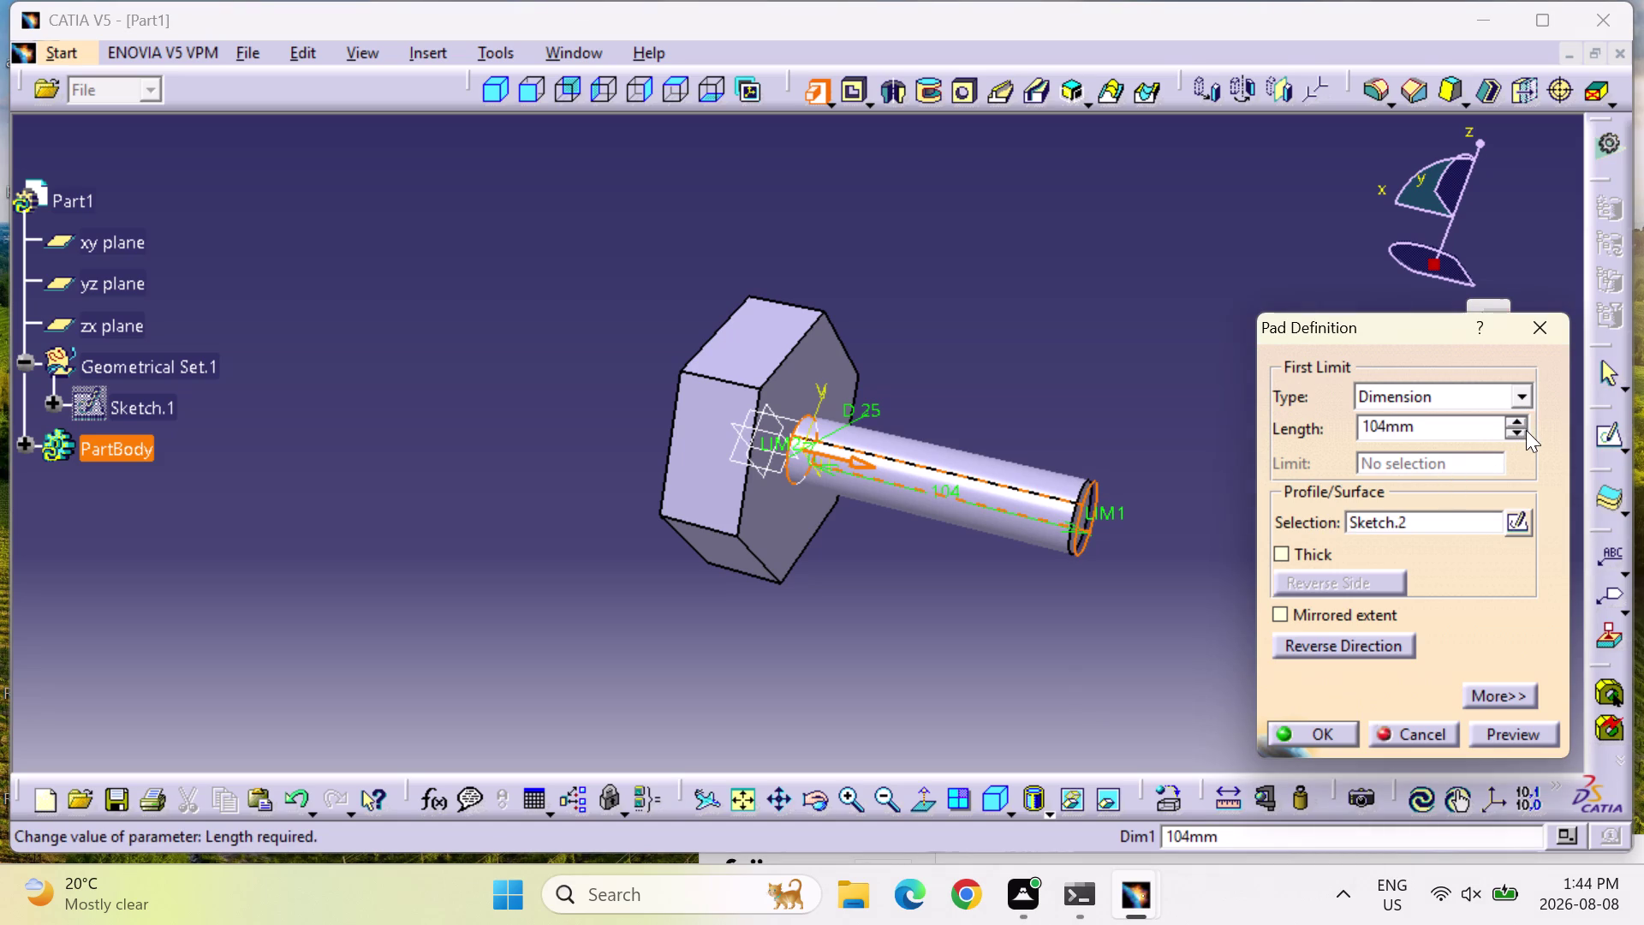
double_click(1523, 430)
triple_click(1523, 430)
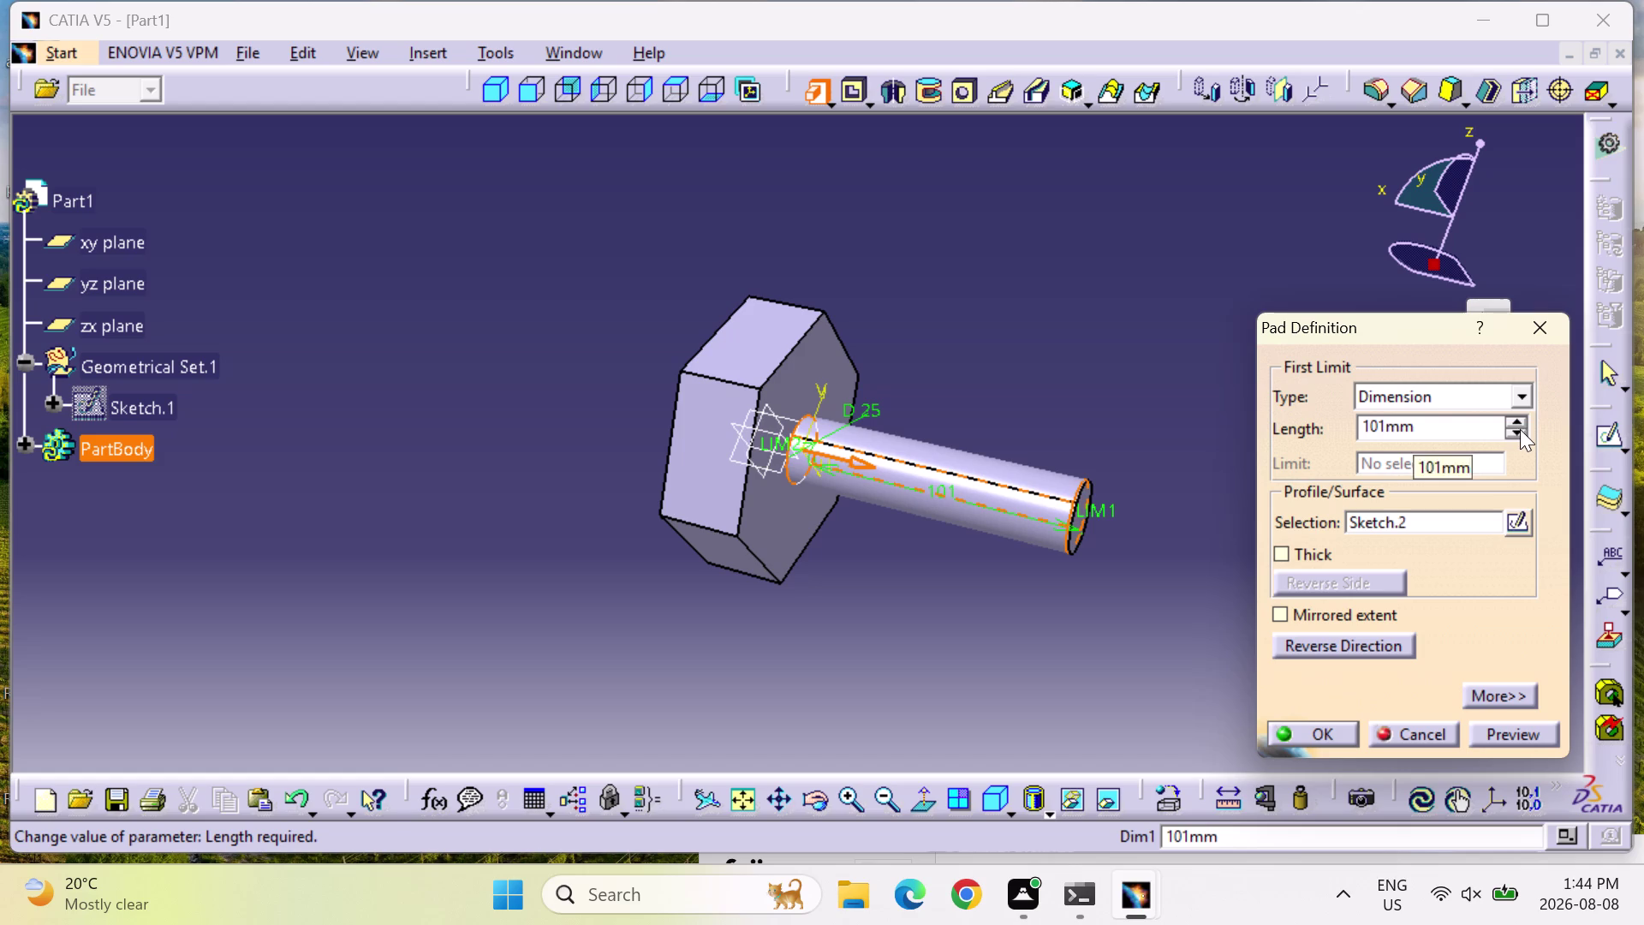
click(1520, 429)
click(1490, 723)
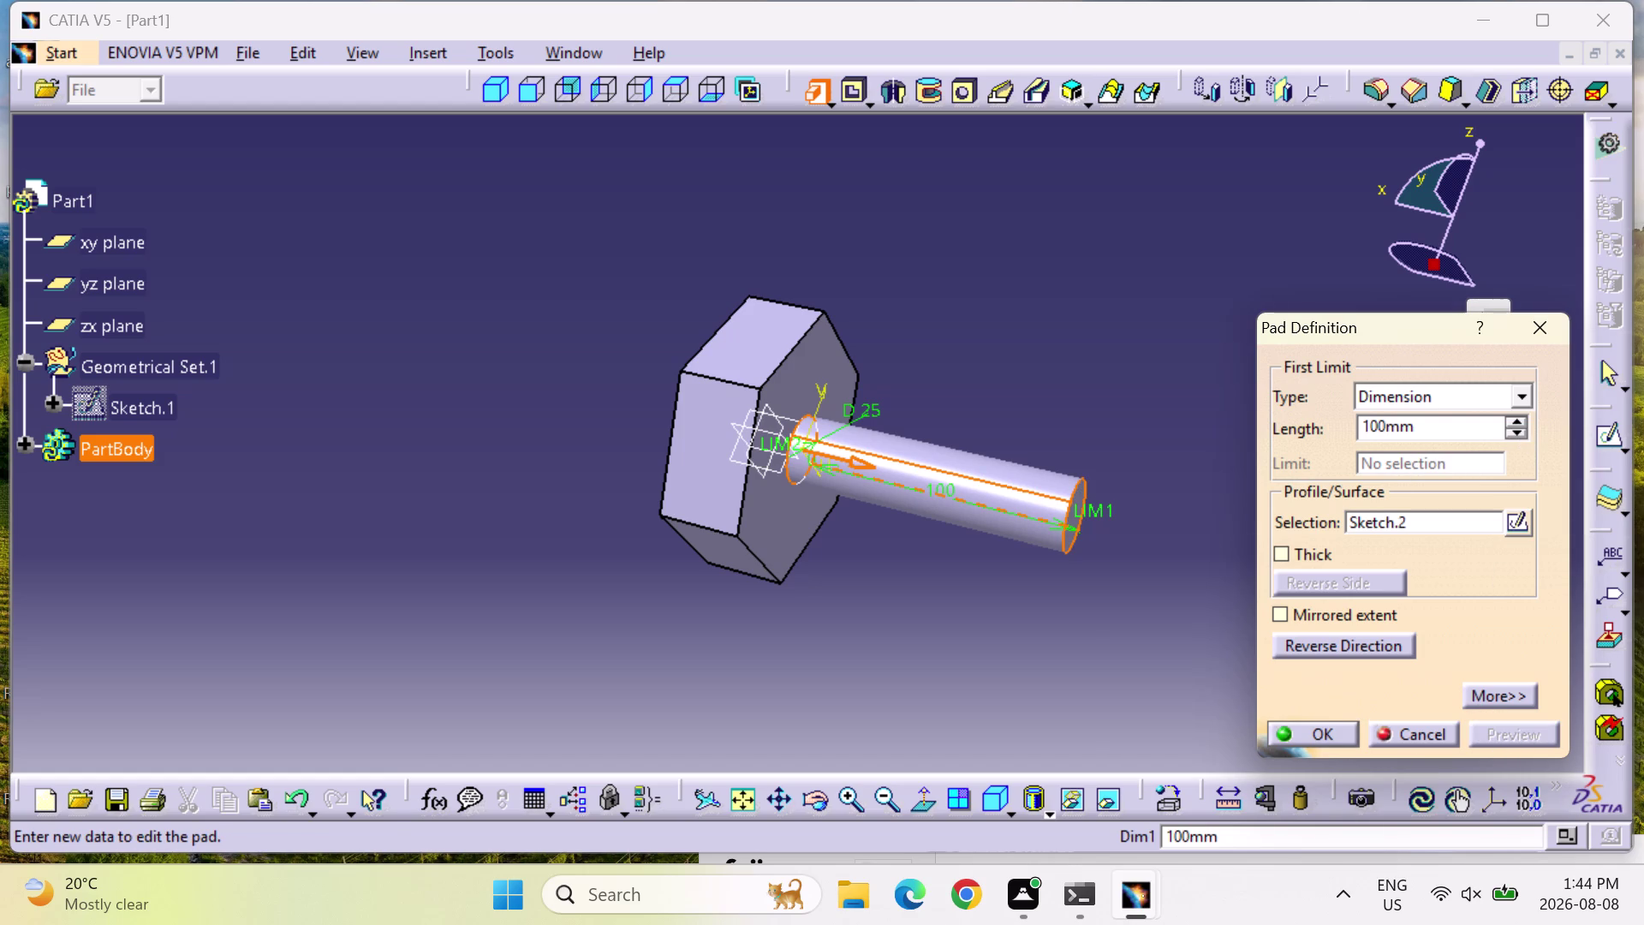
click(1328, 725)
scroll(up, 3)
middle_drag(1159, 578, 695, 466)
right_drag(1159, 578, 695, 467)
scroll(up, 3)
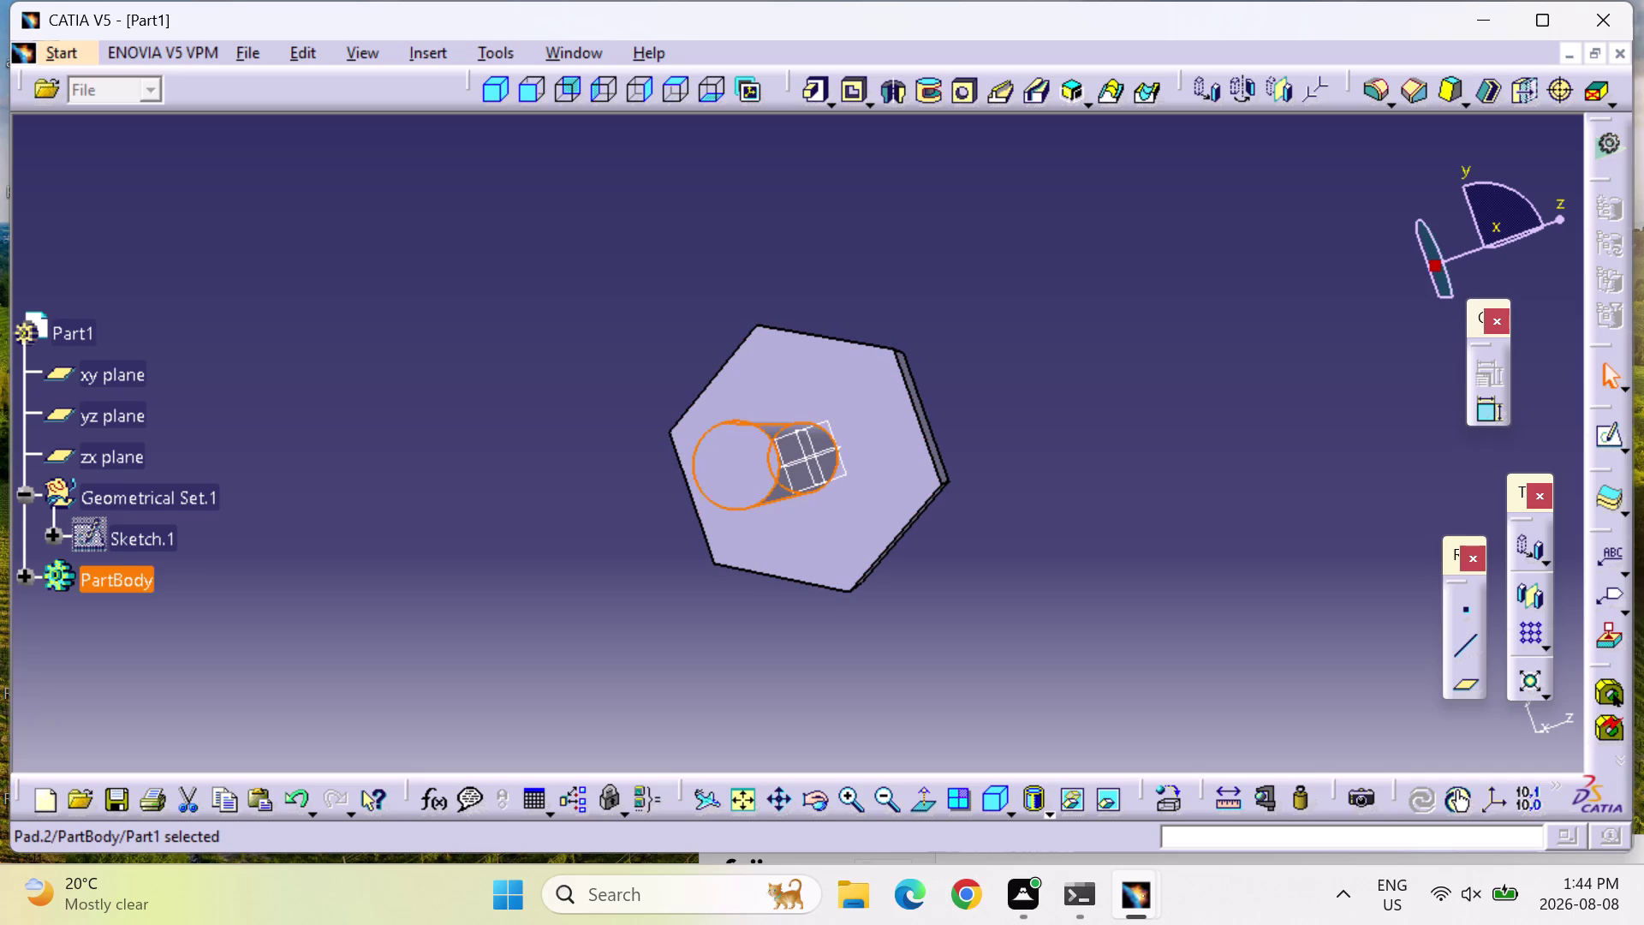
Orbit to show the shank and pick Chamfer from the dress-up flyout.
middle_drag(800, 644, 592, 487)
right_drag(800, 644, 592, 487)
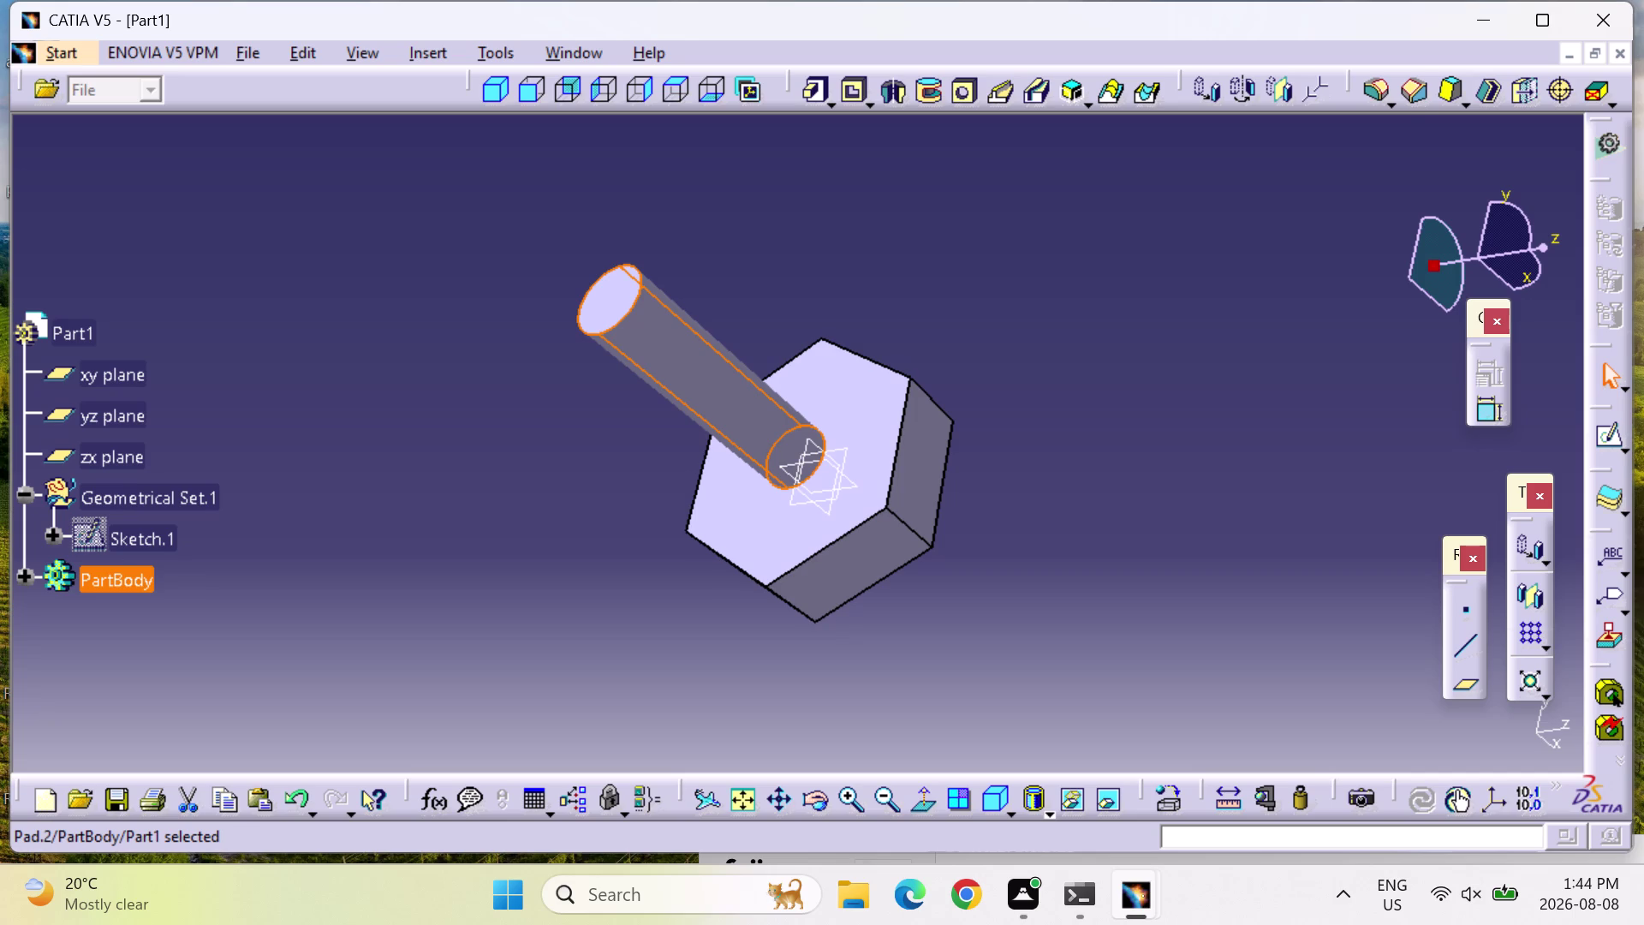
click(1395, 103)
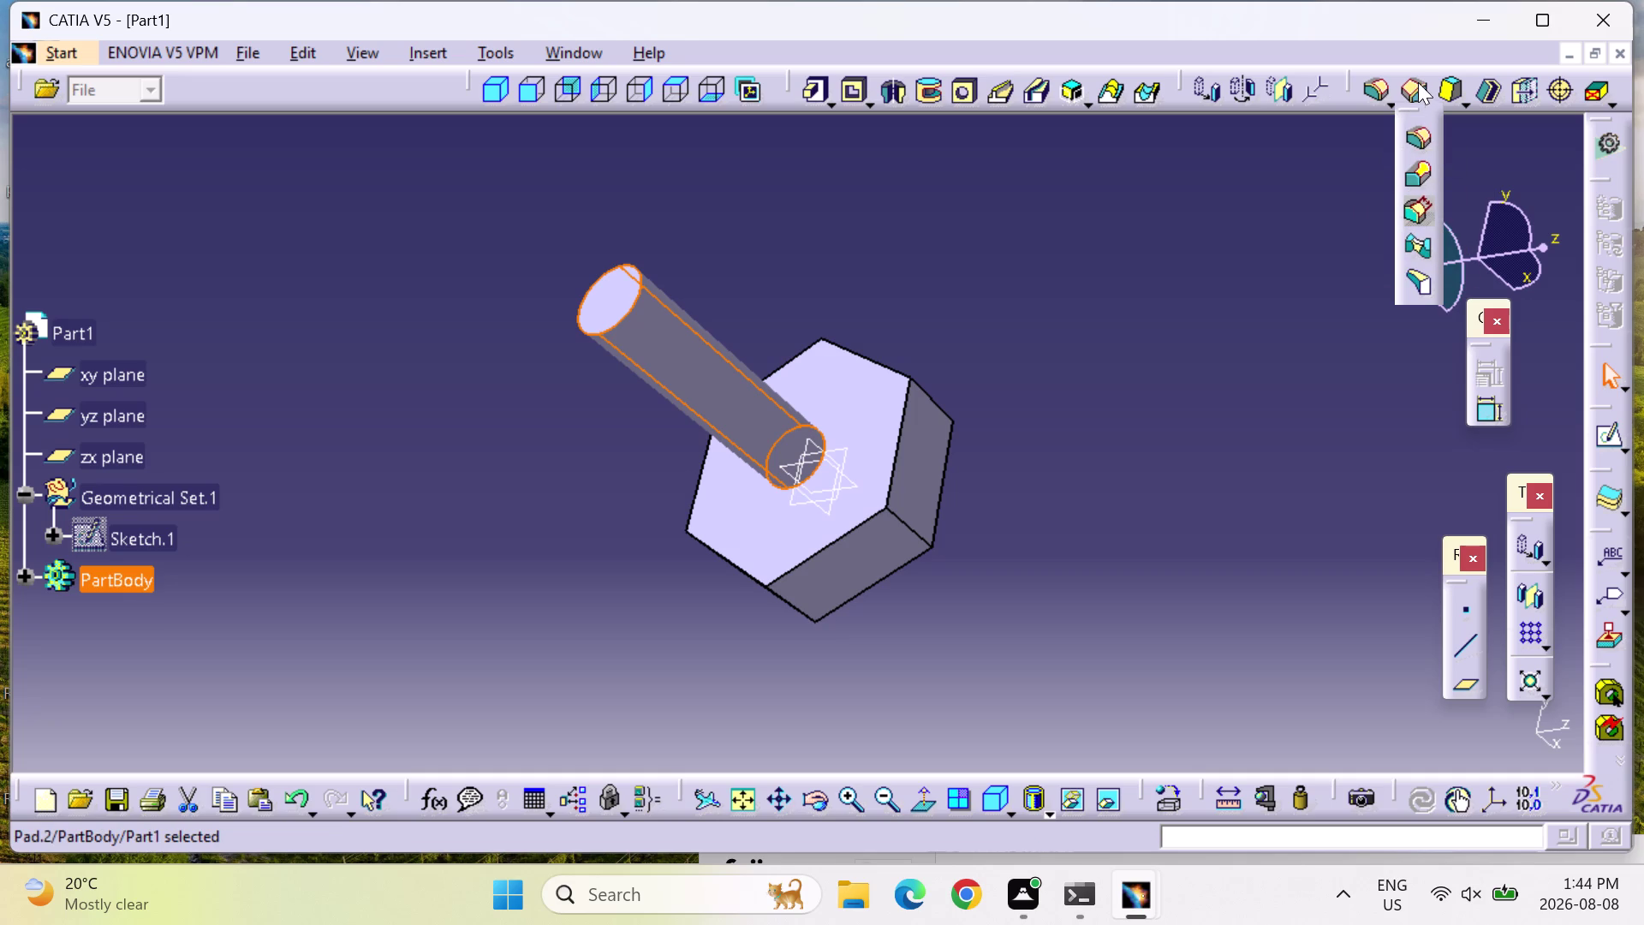
click(1327, 212)
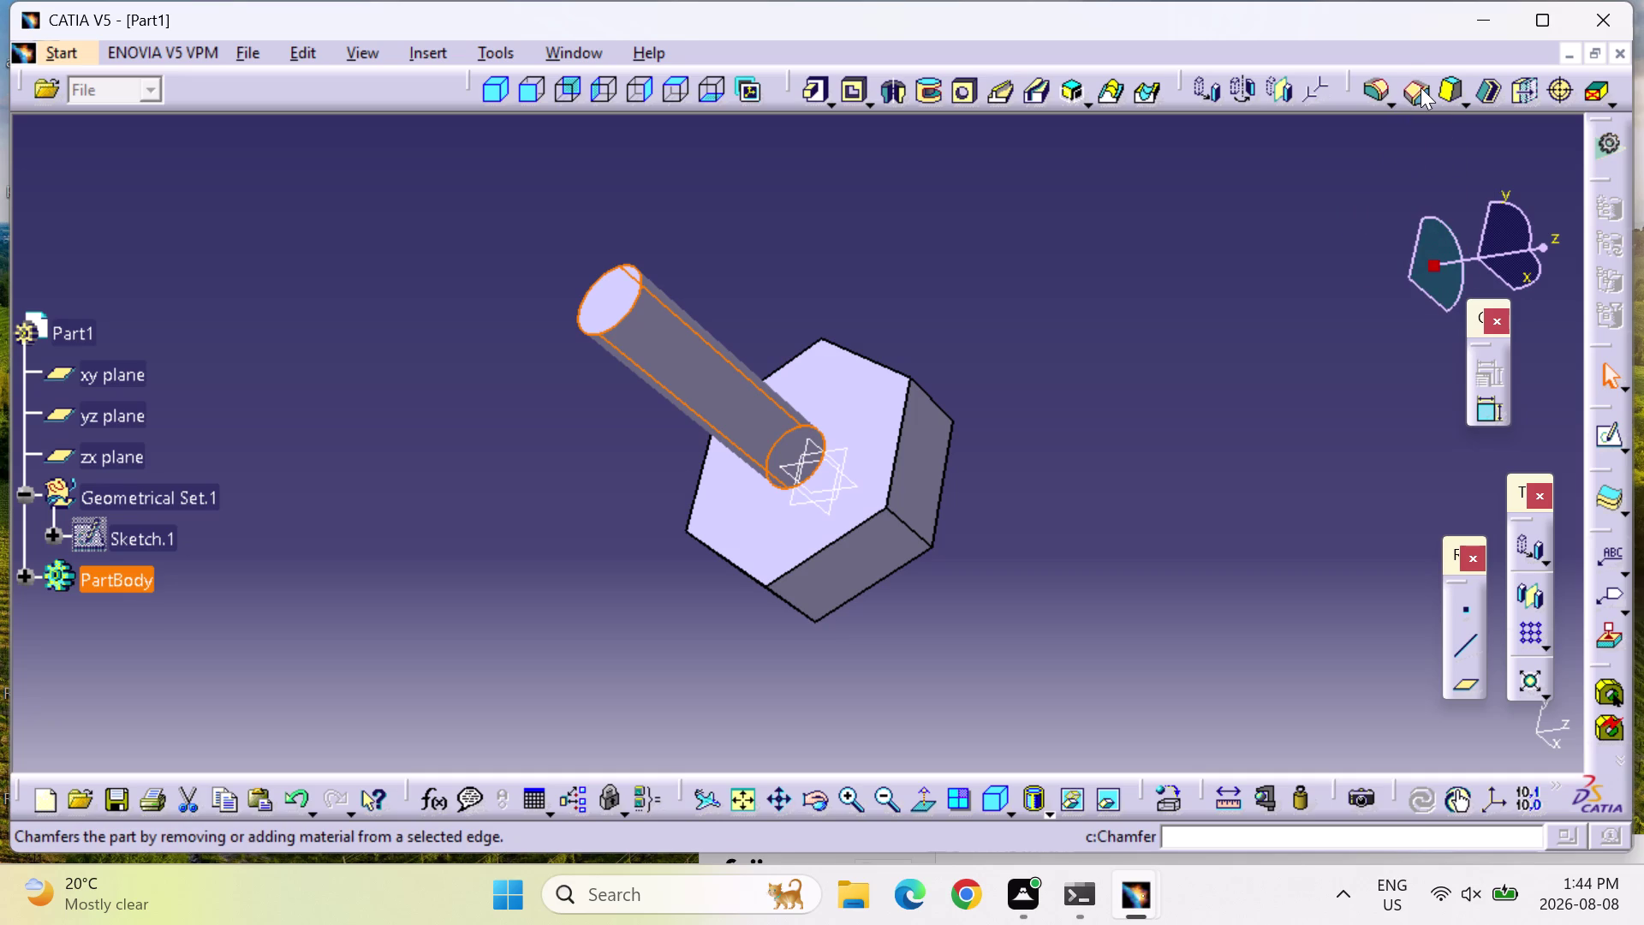
Chamfer the shank's free end edge at 4 mm × 45°, checking the preview.
click(1421, 88)
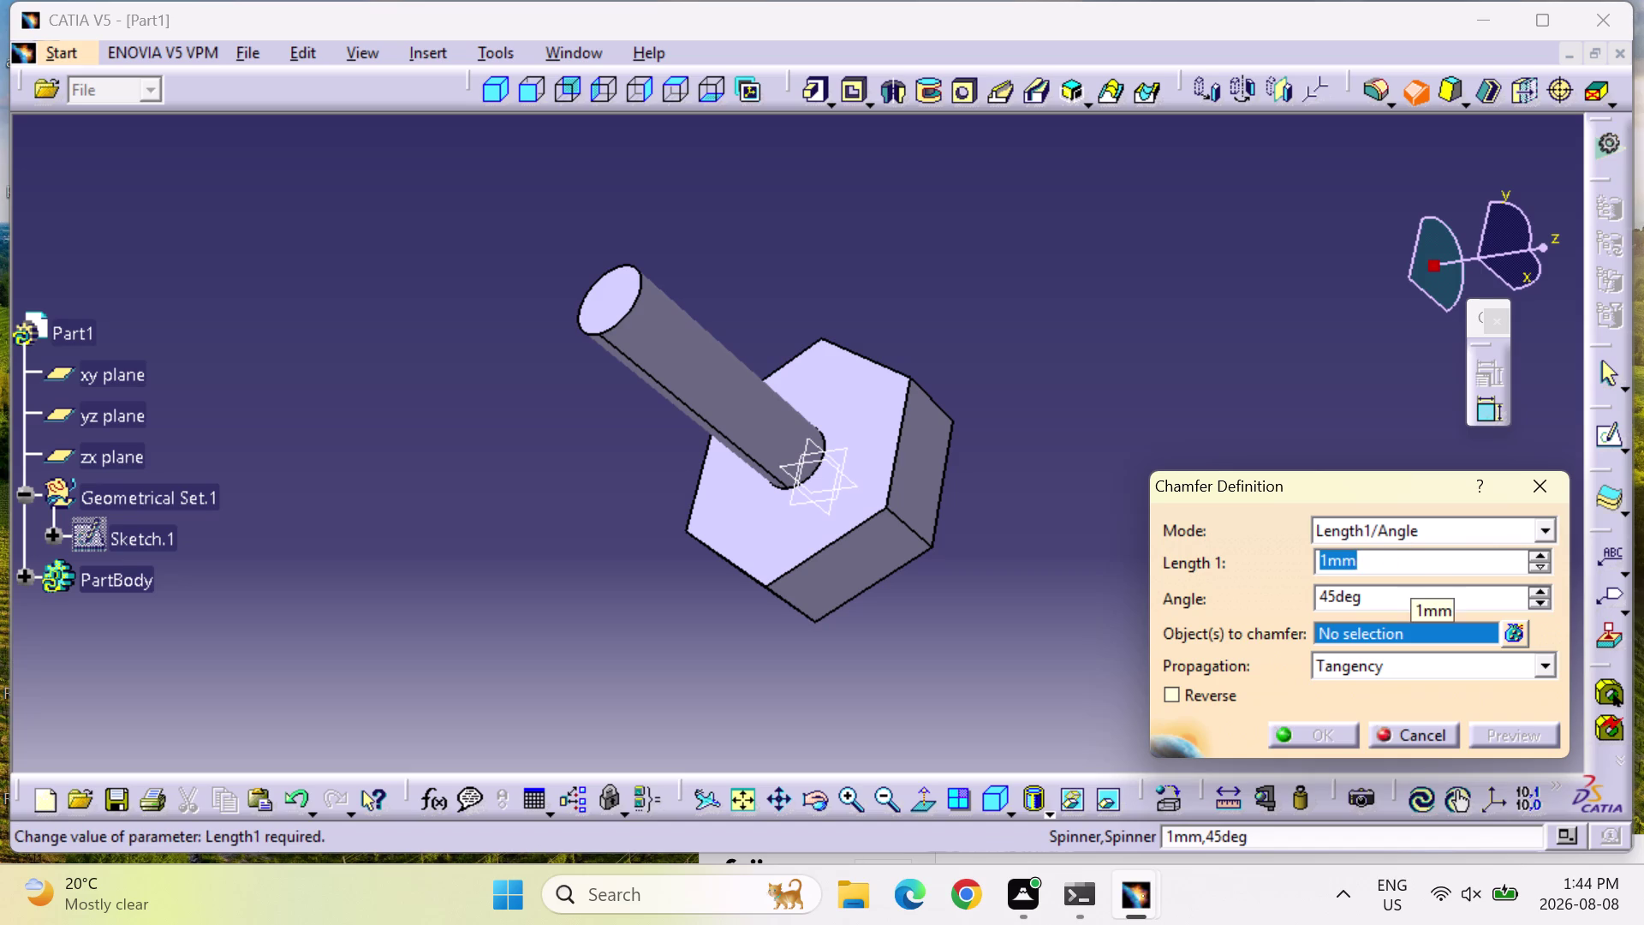
key(4)
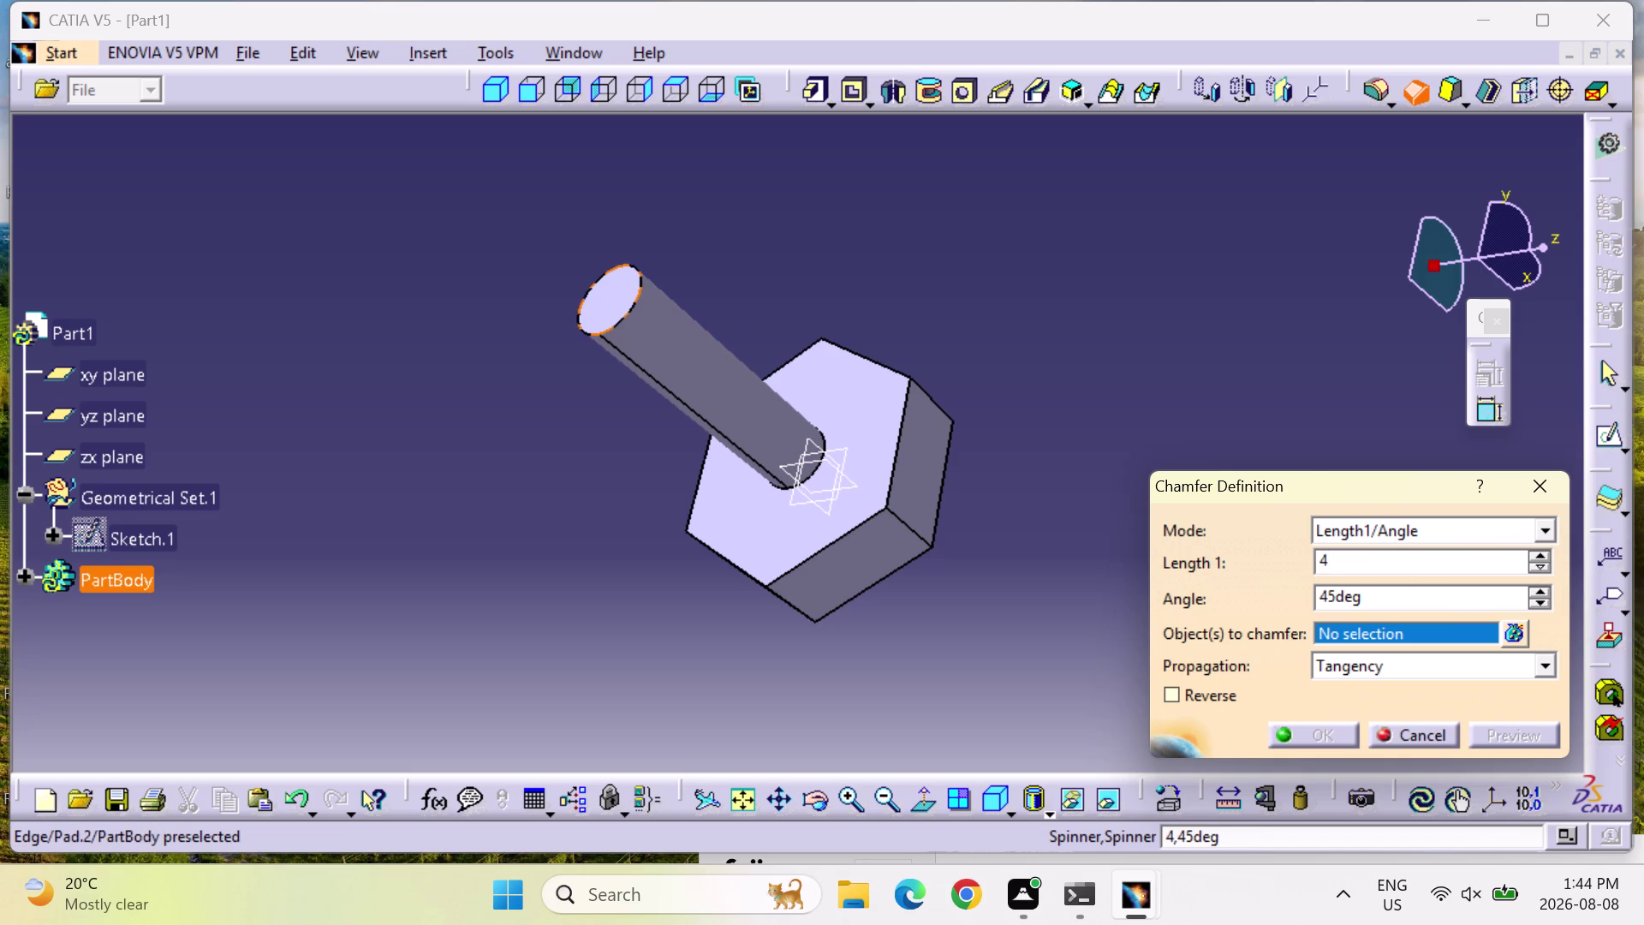
click(623, 316)
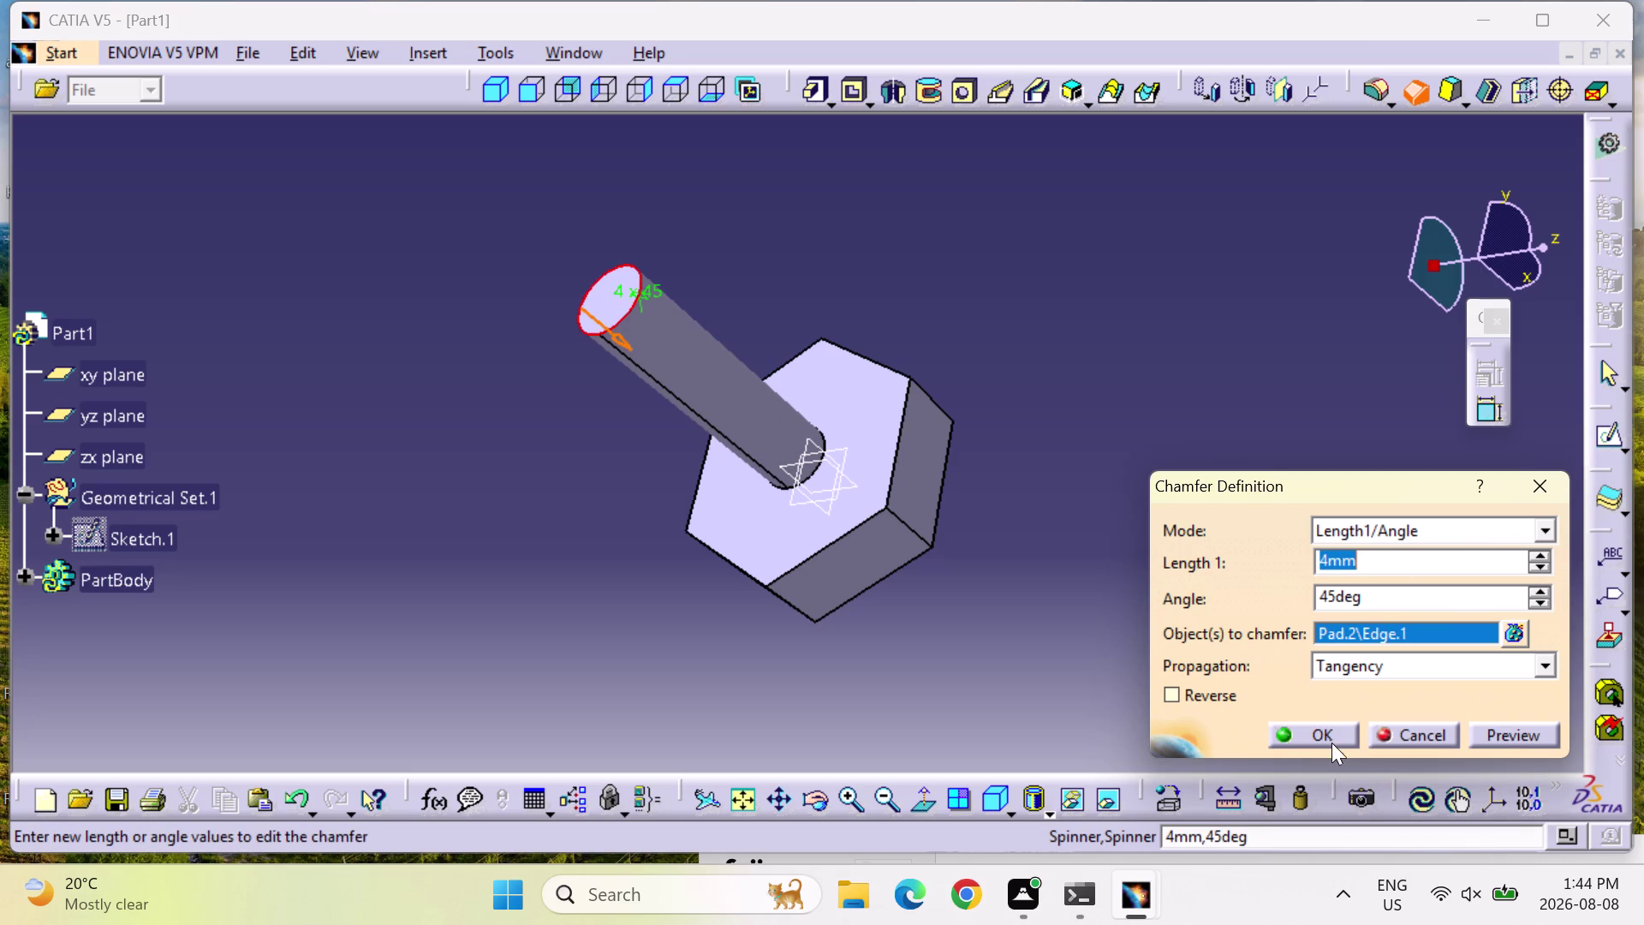
click(1485, 732)
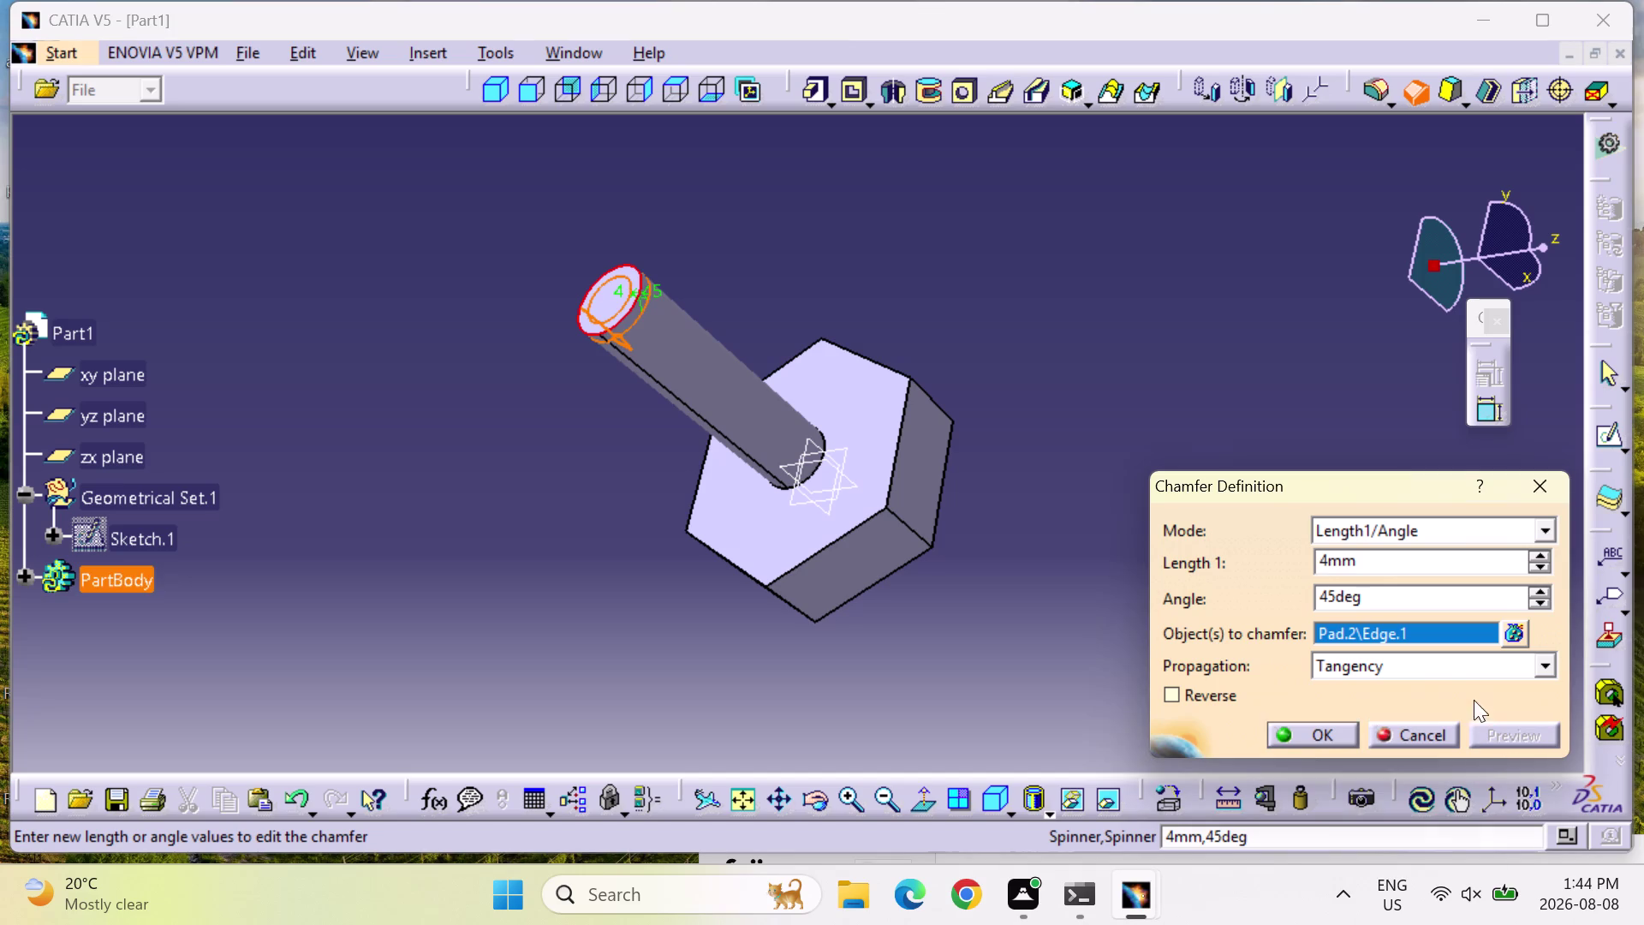
middle_drag(655, 421, 707, 313)
right_drag(655, 421, 708, 314)
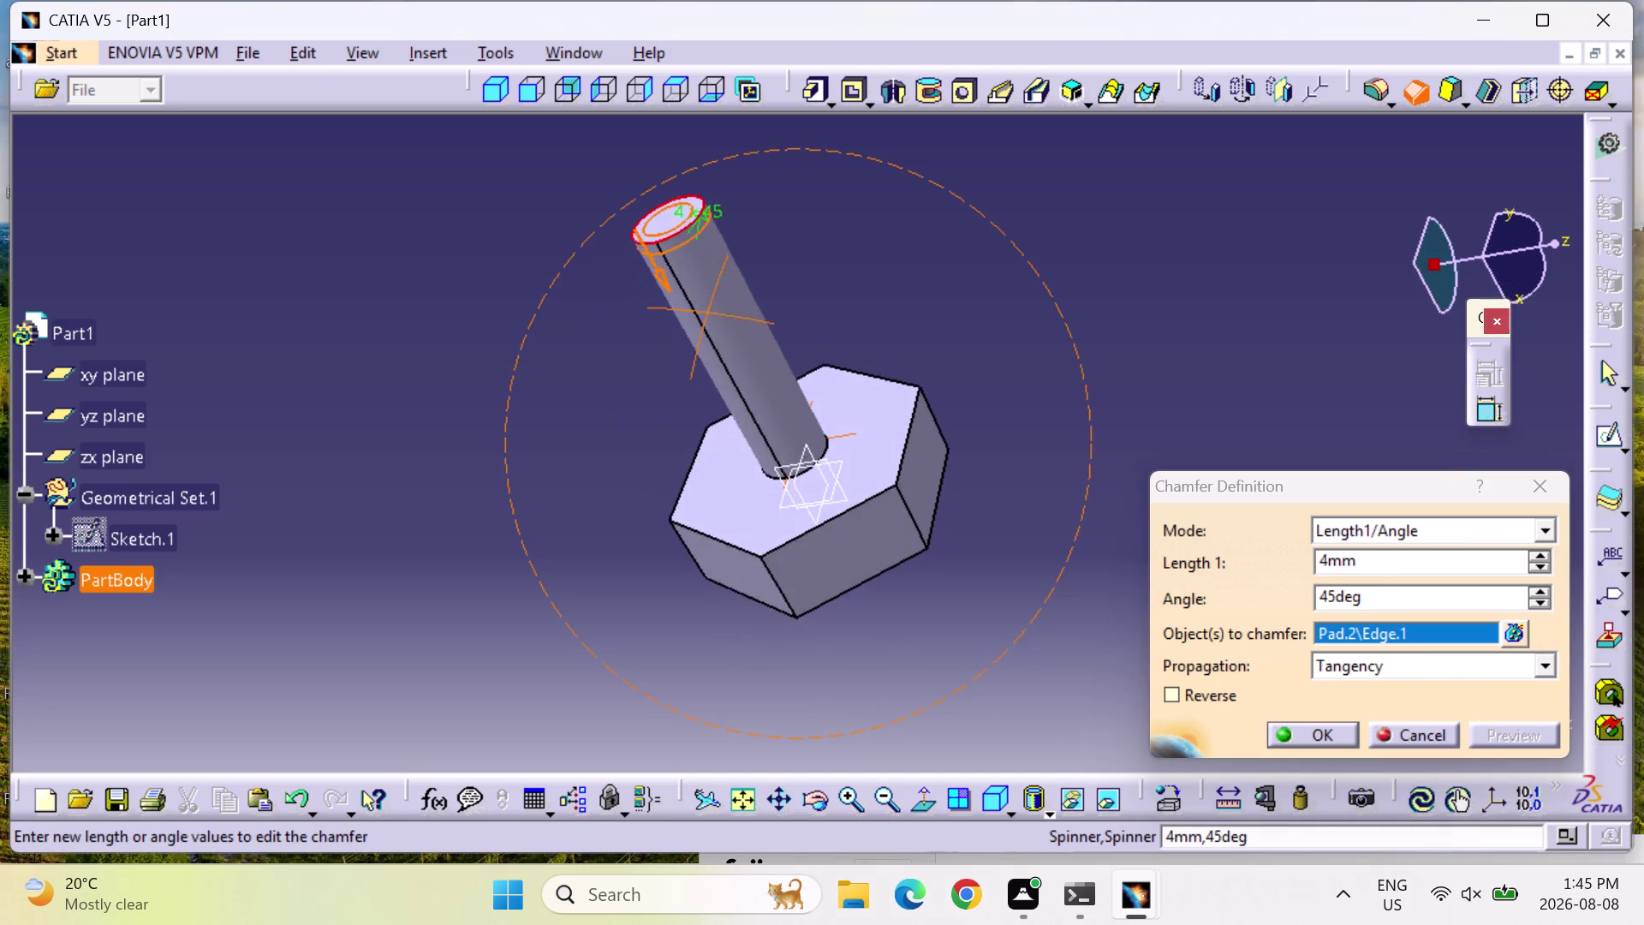
middle_drag(708, 314, 623, 503)
right_drag(707, 313, 624, 503)
click(1329, 724)
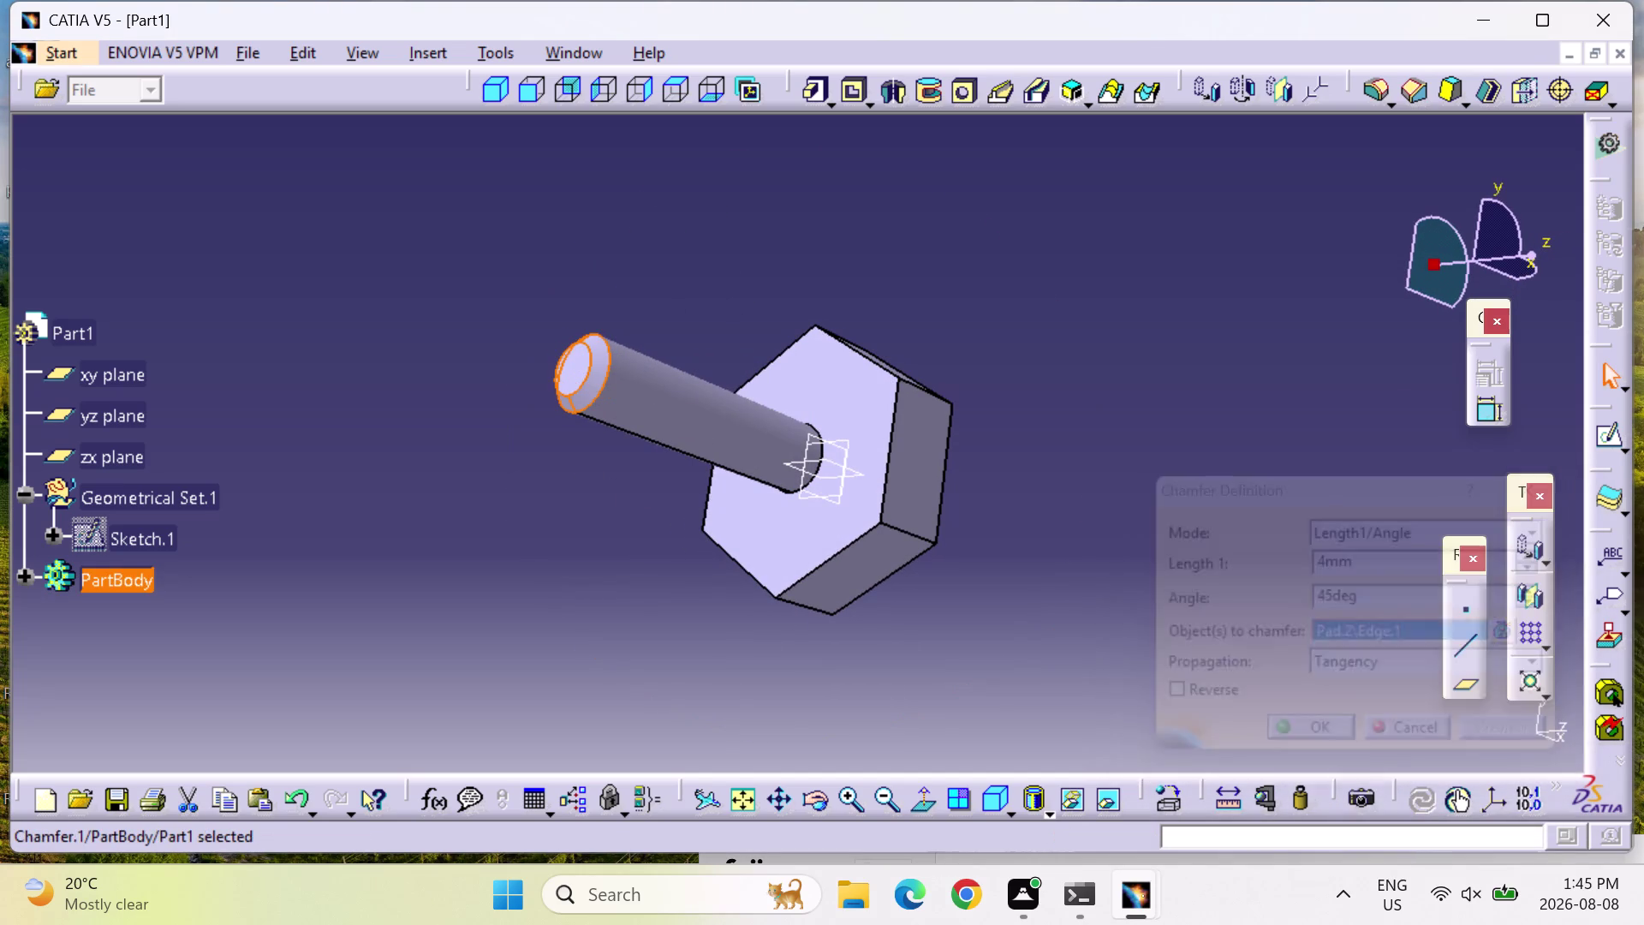
middle_drag(637, 469, 505, 562)
right_drag(638, 470, 504, 562)
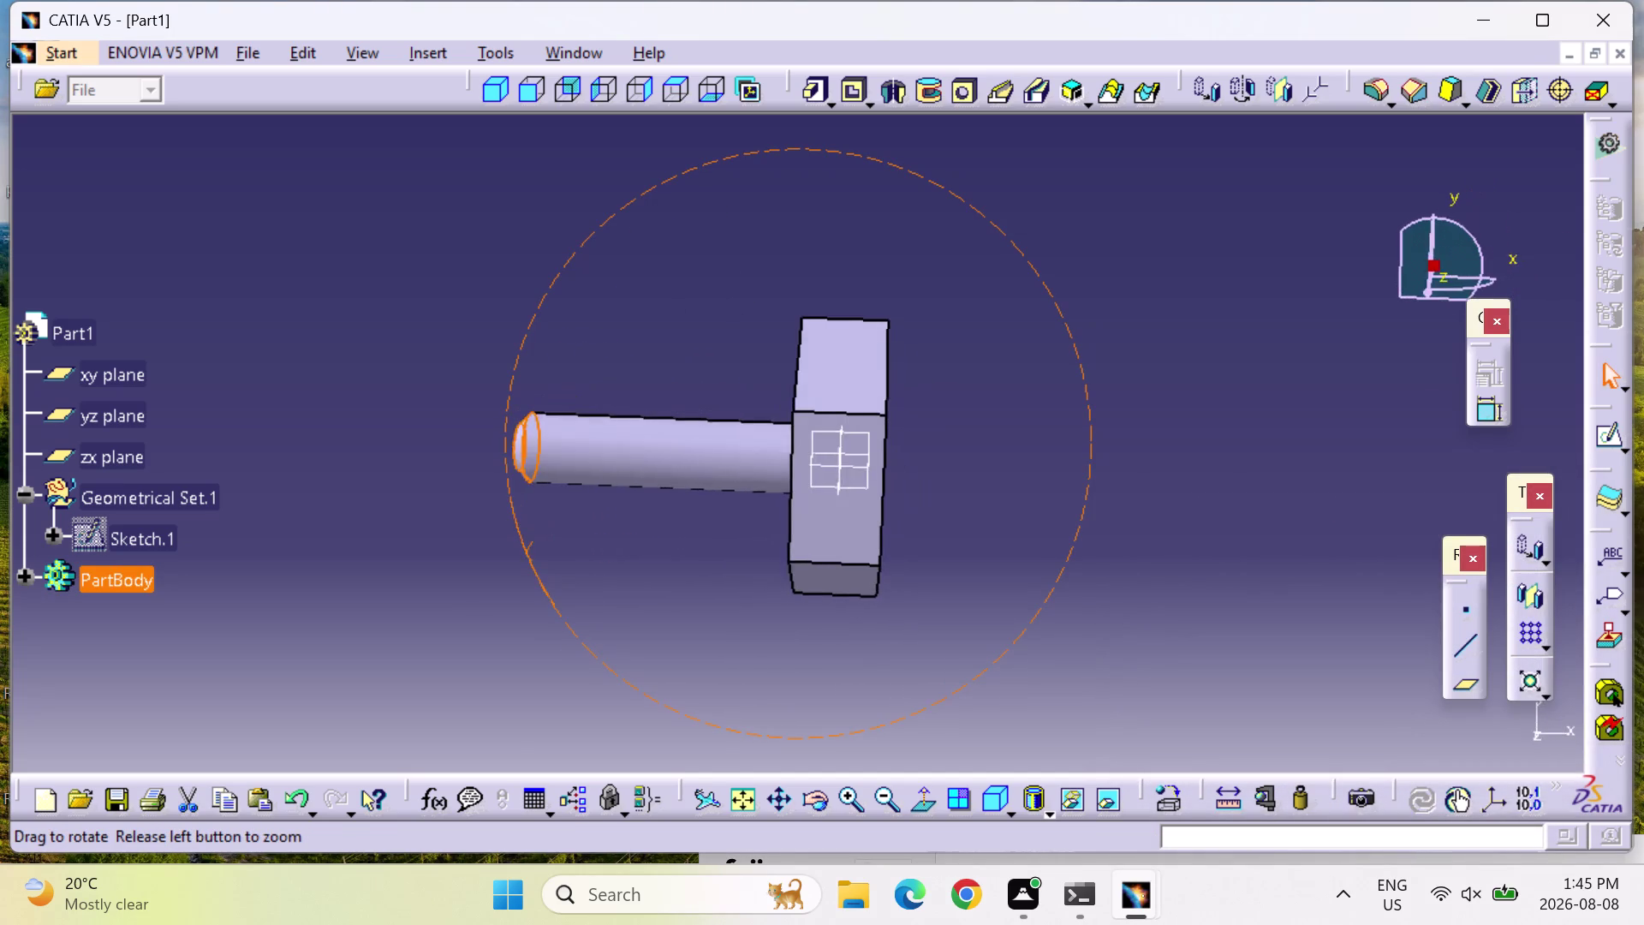
middle_drag(505, 563, 720, 660)
right_drag(504, 563, 720, 660)
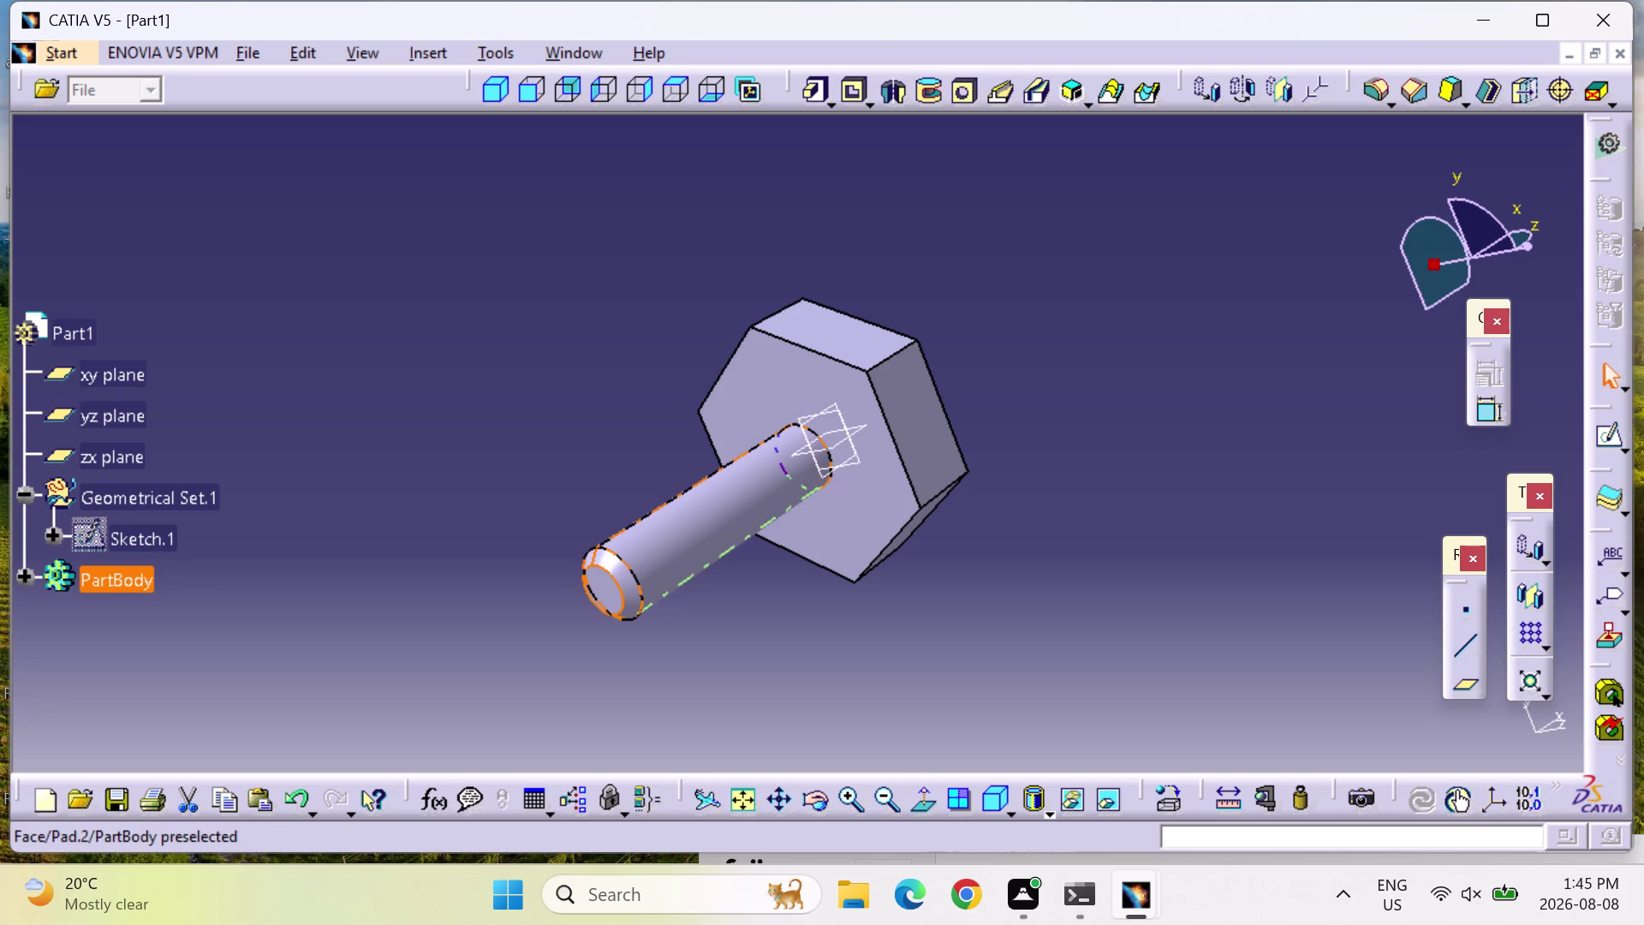
click(733, 523)
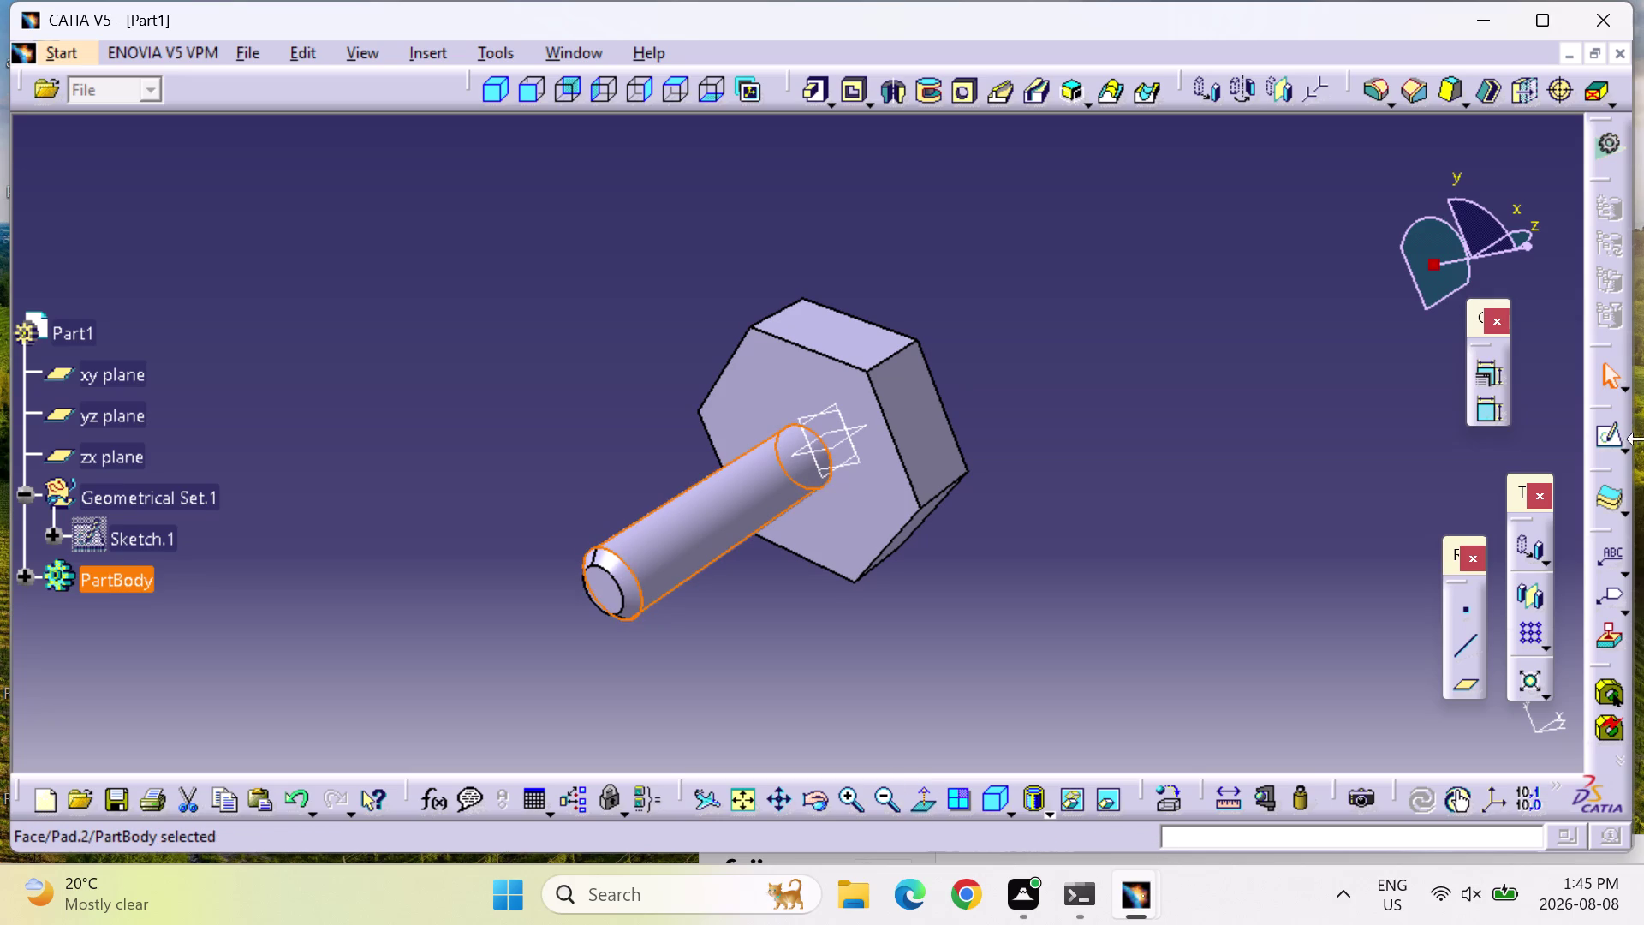
Start a new sketch from the Sketcher flyout and switch to isometric view.
click(1622, 435)
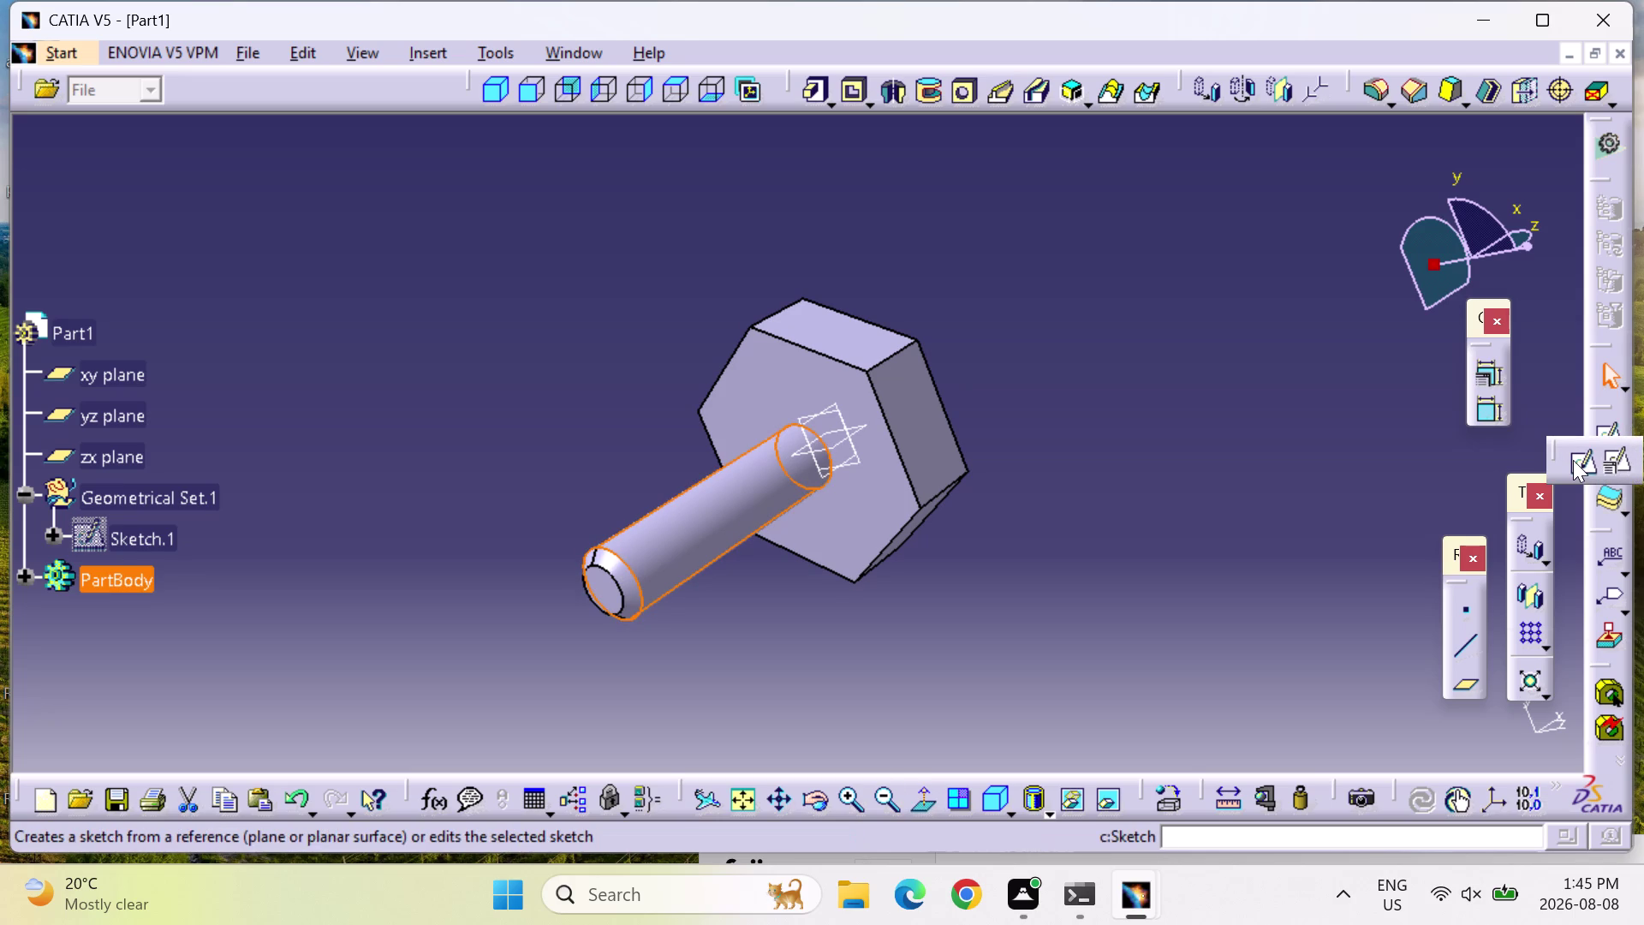
click(1574, 460)
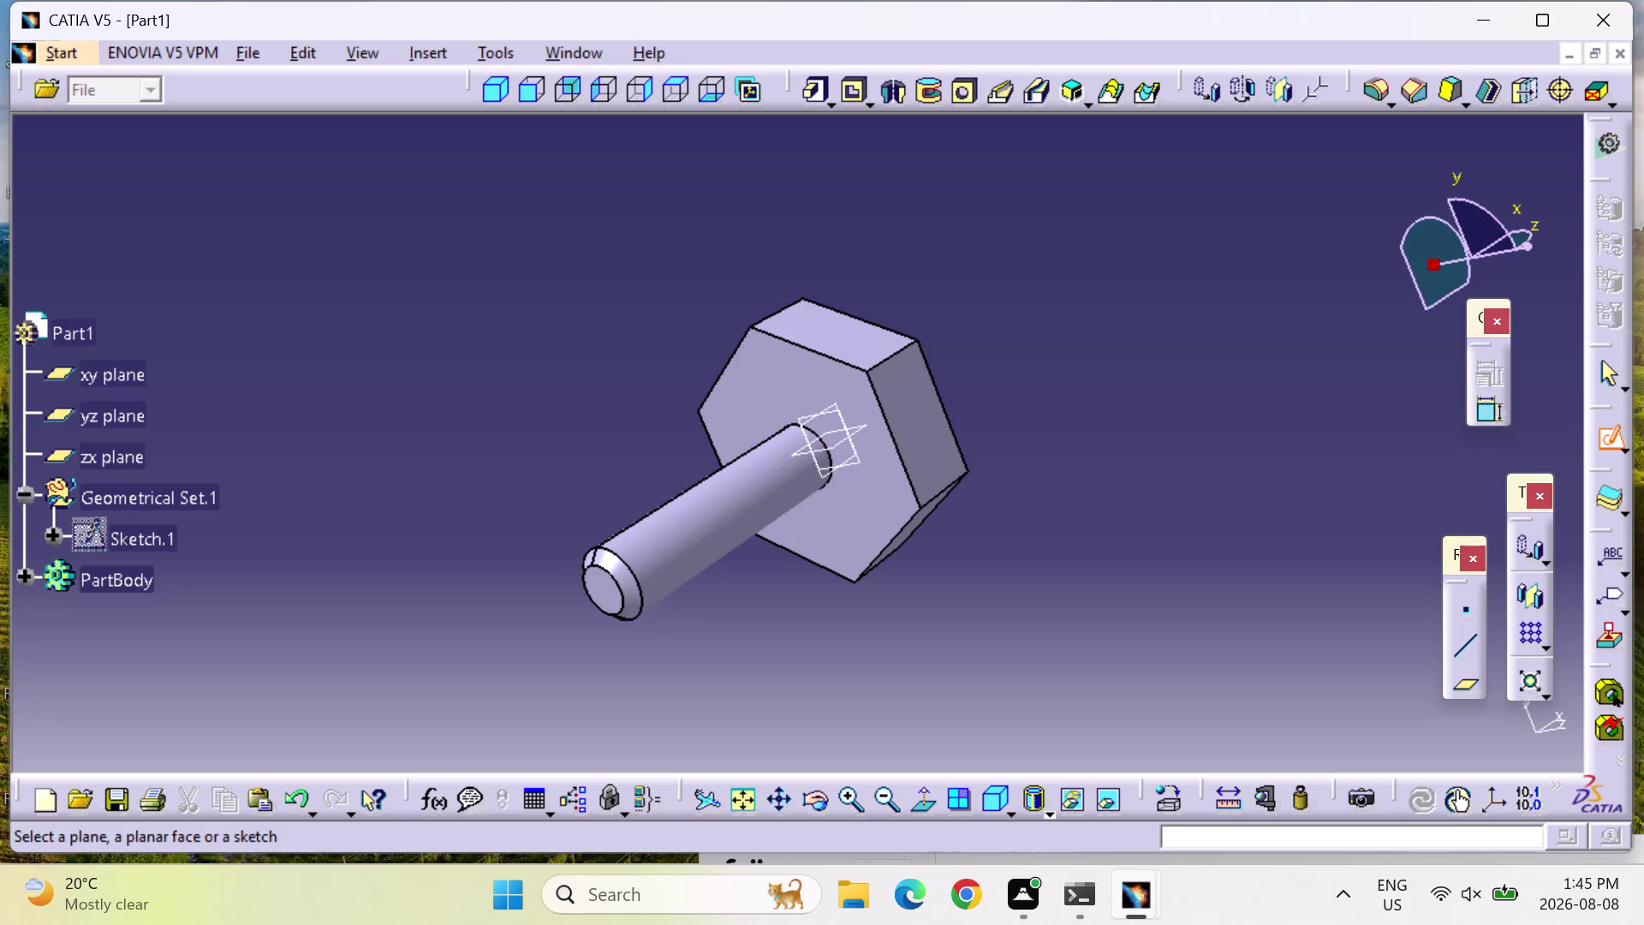
click(512, 94)
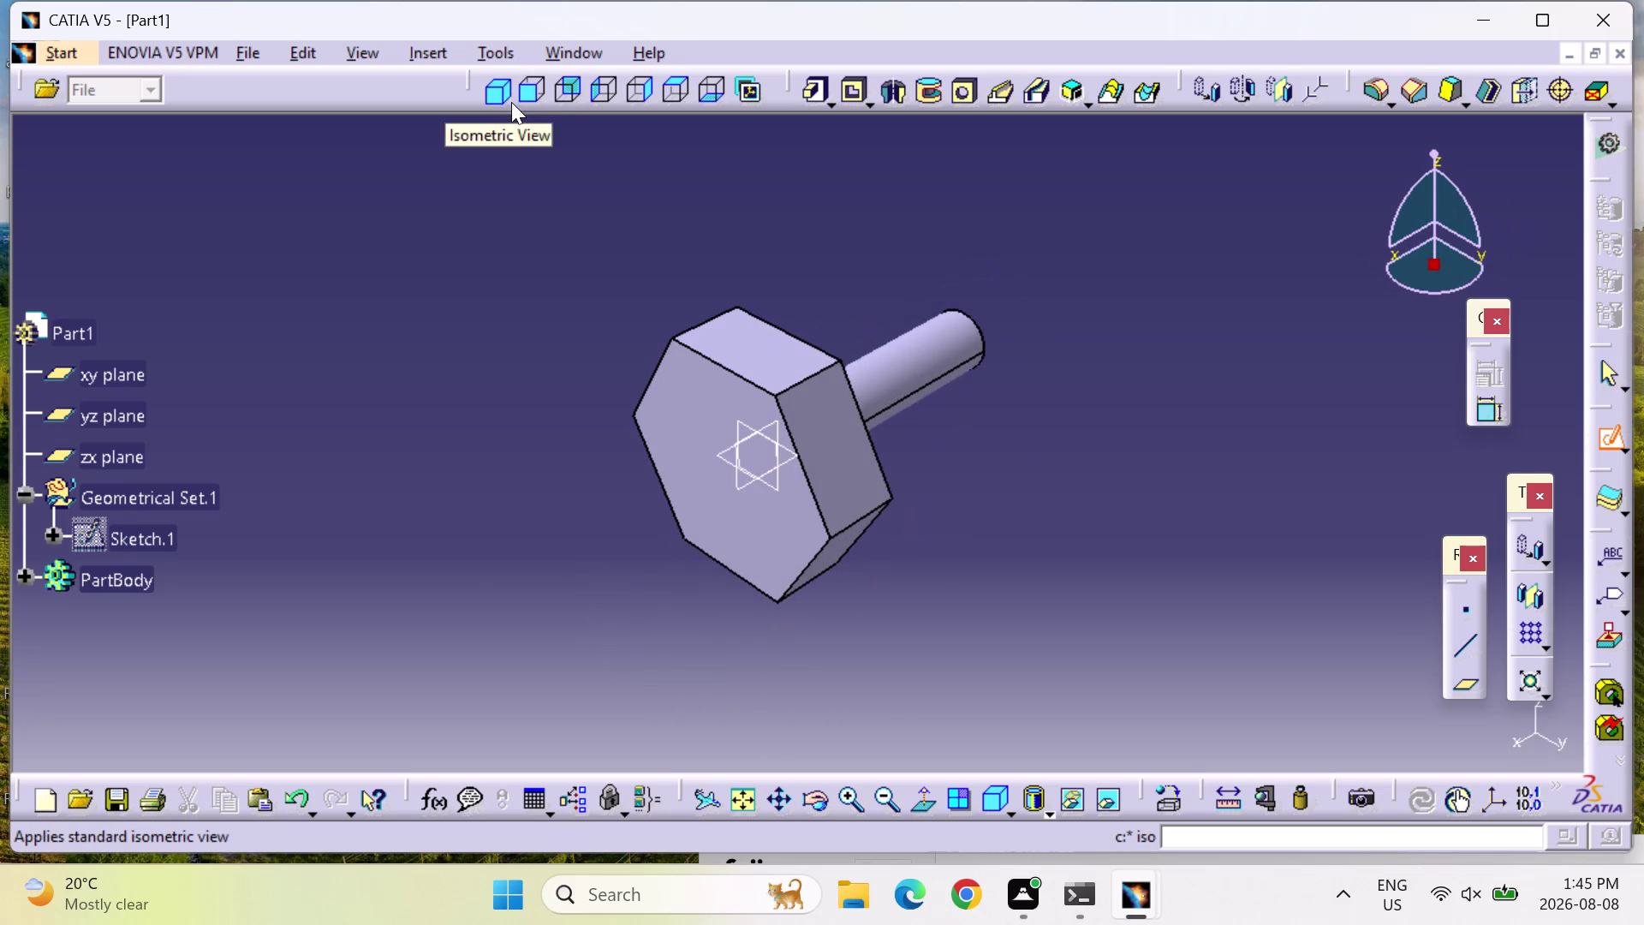
Inspect the bolt from isometric, front, left, right and back views, then start a point.
click(525, 91)
click(495, 87)
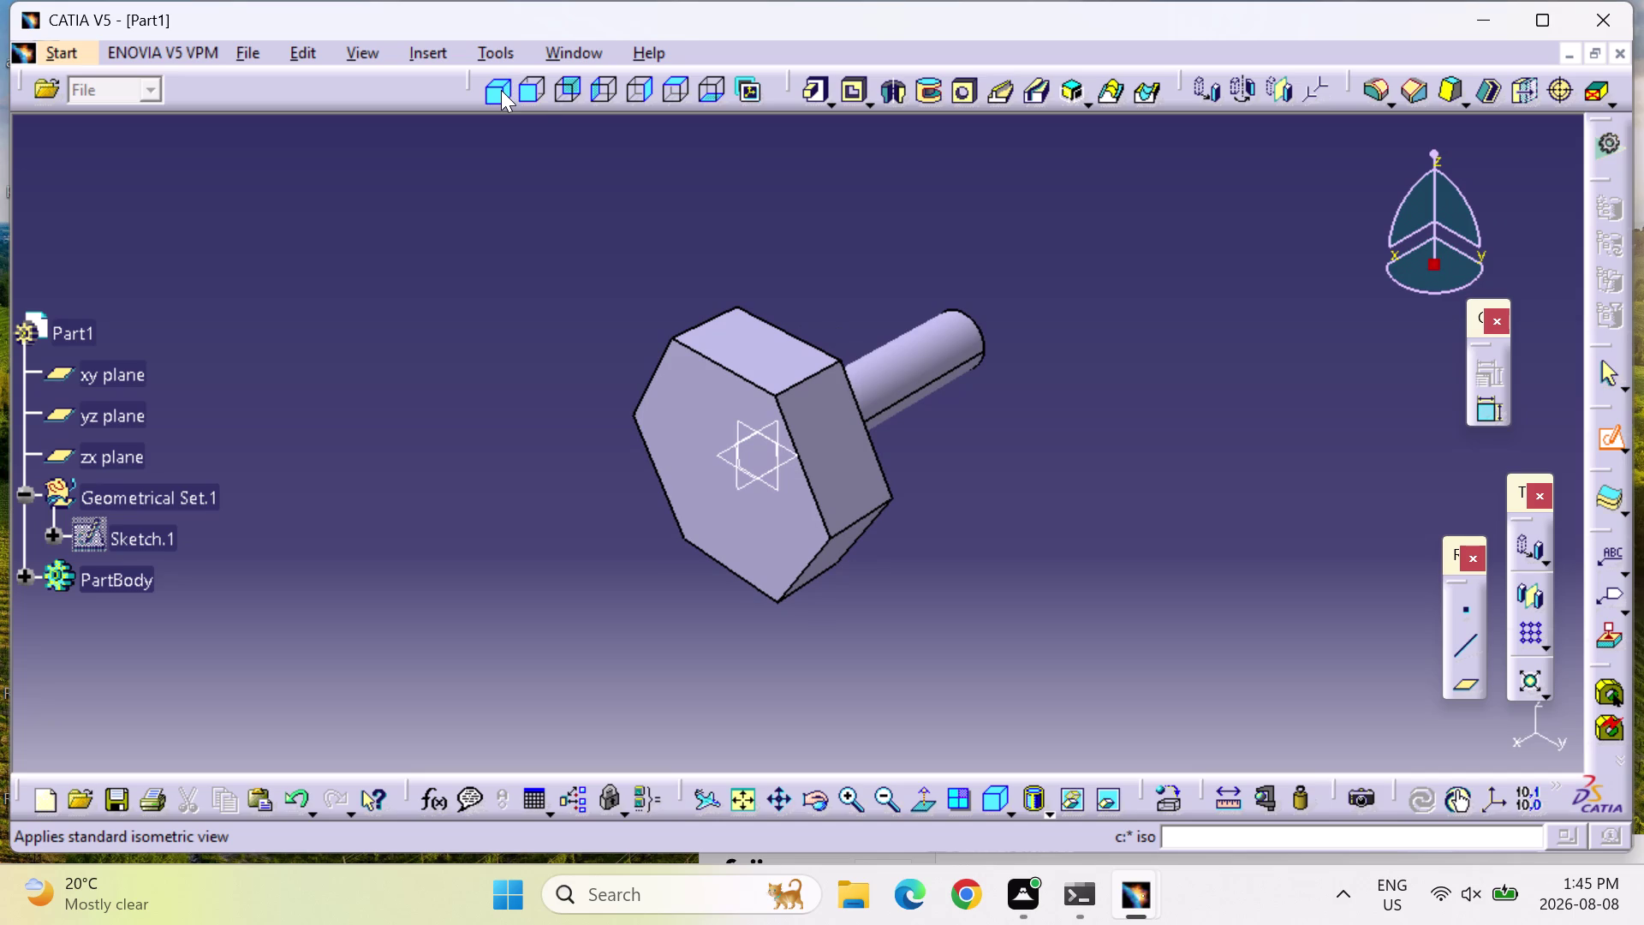
click(539, 95)
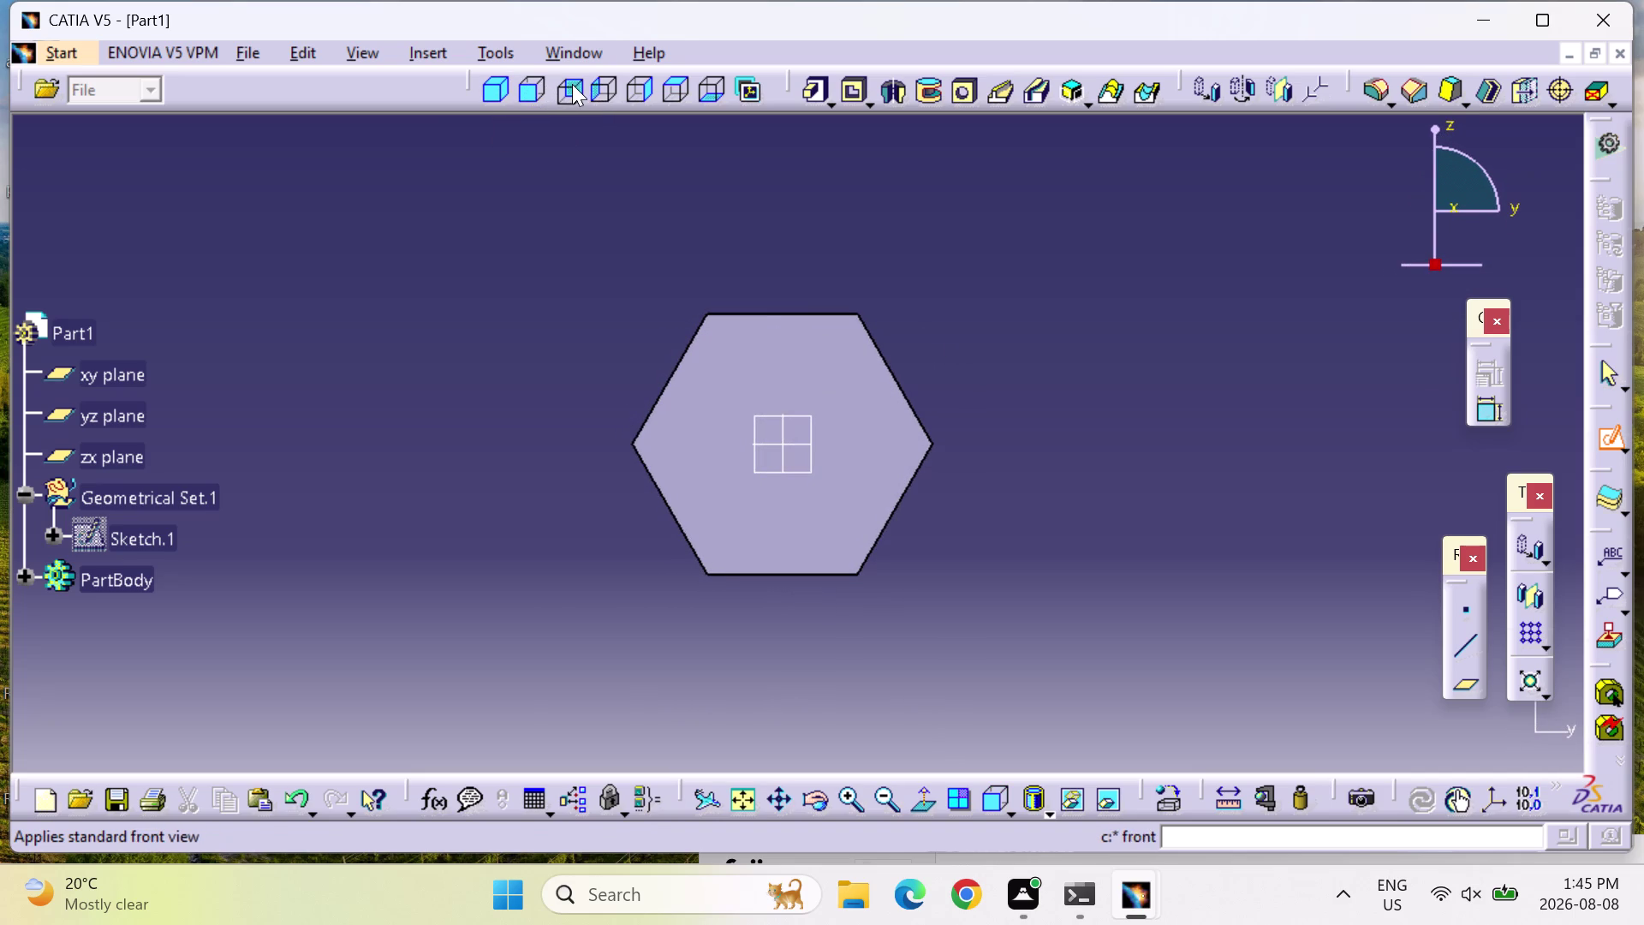
click(572, 84)
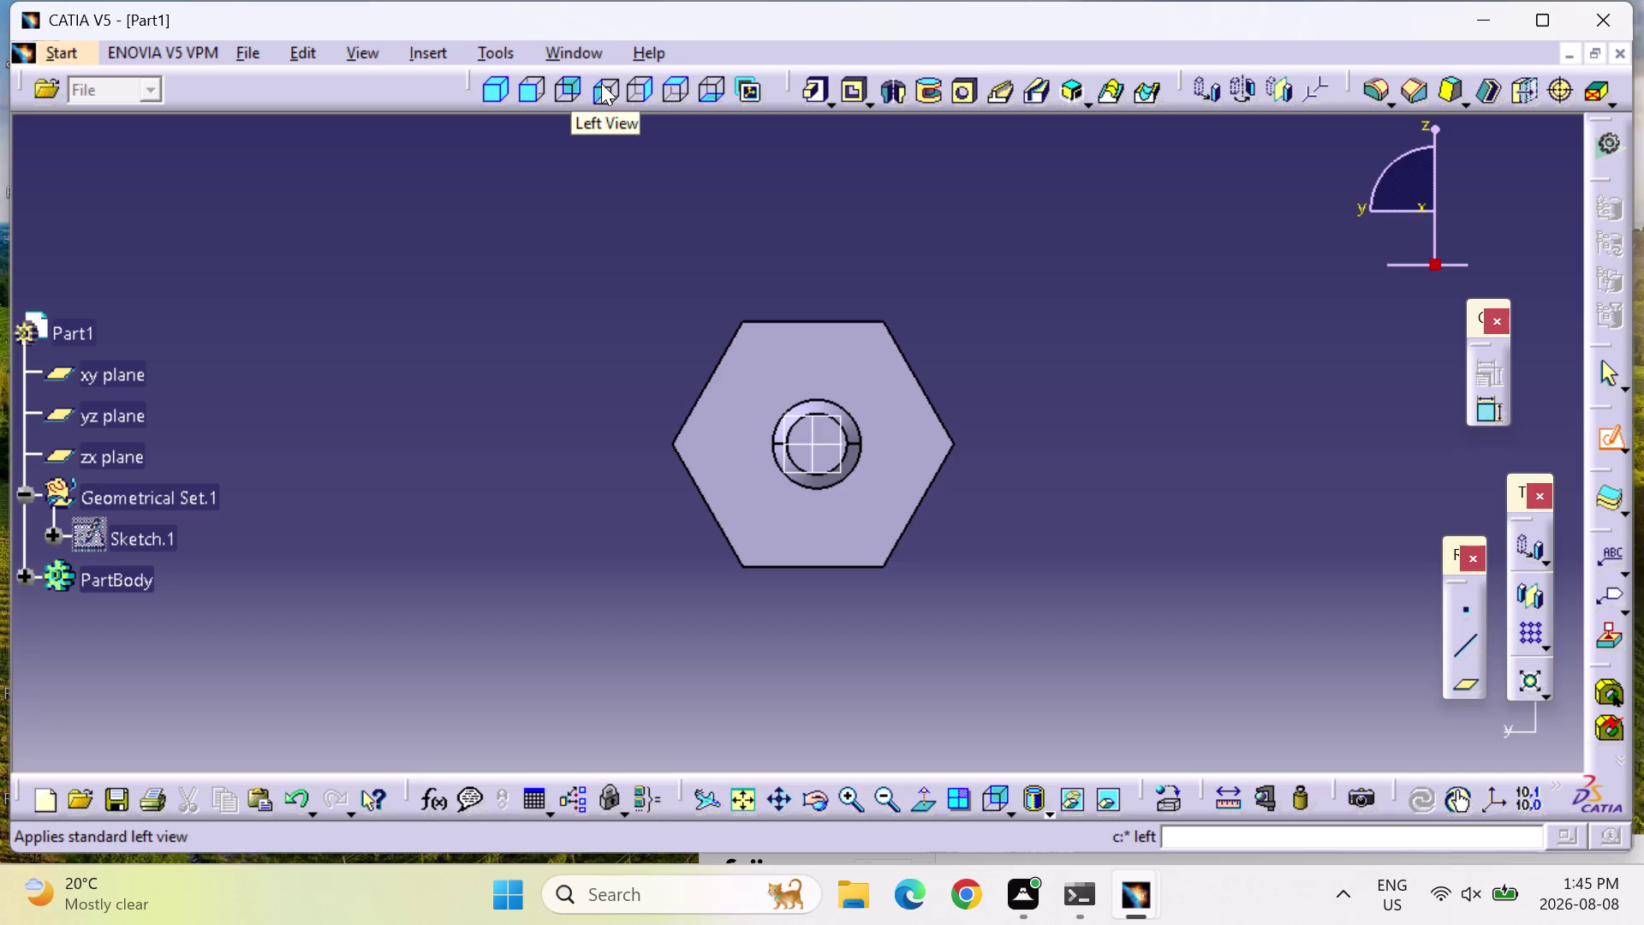
click(601, 83)
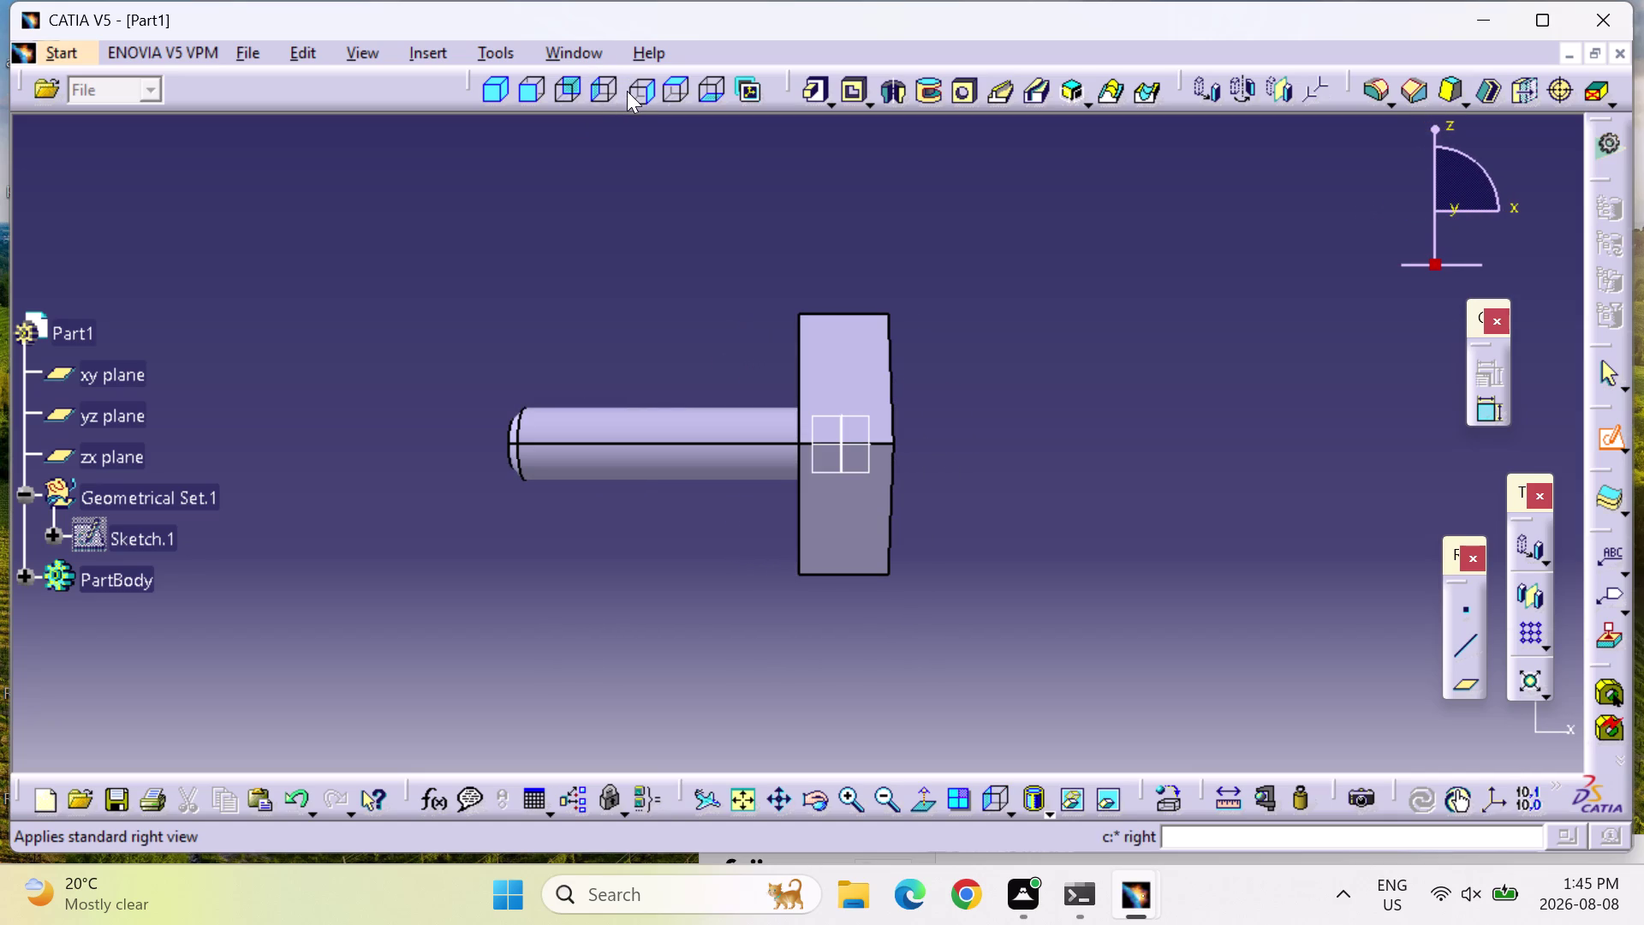
click(628, 89)
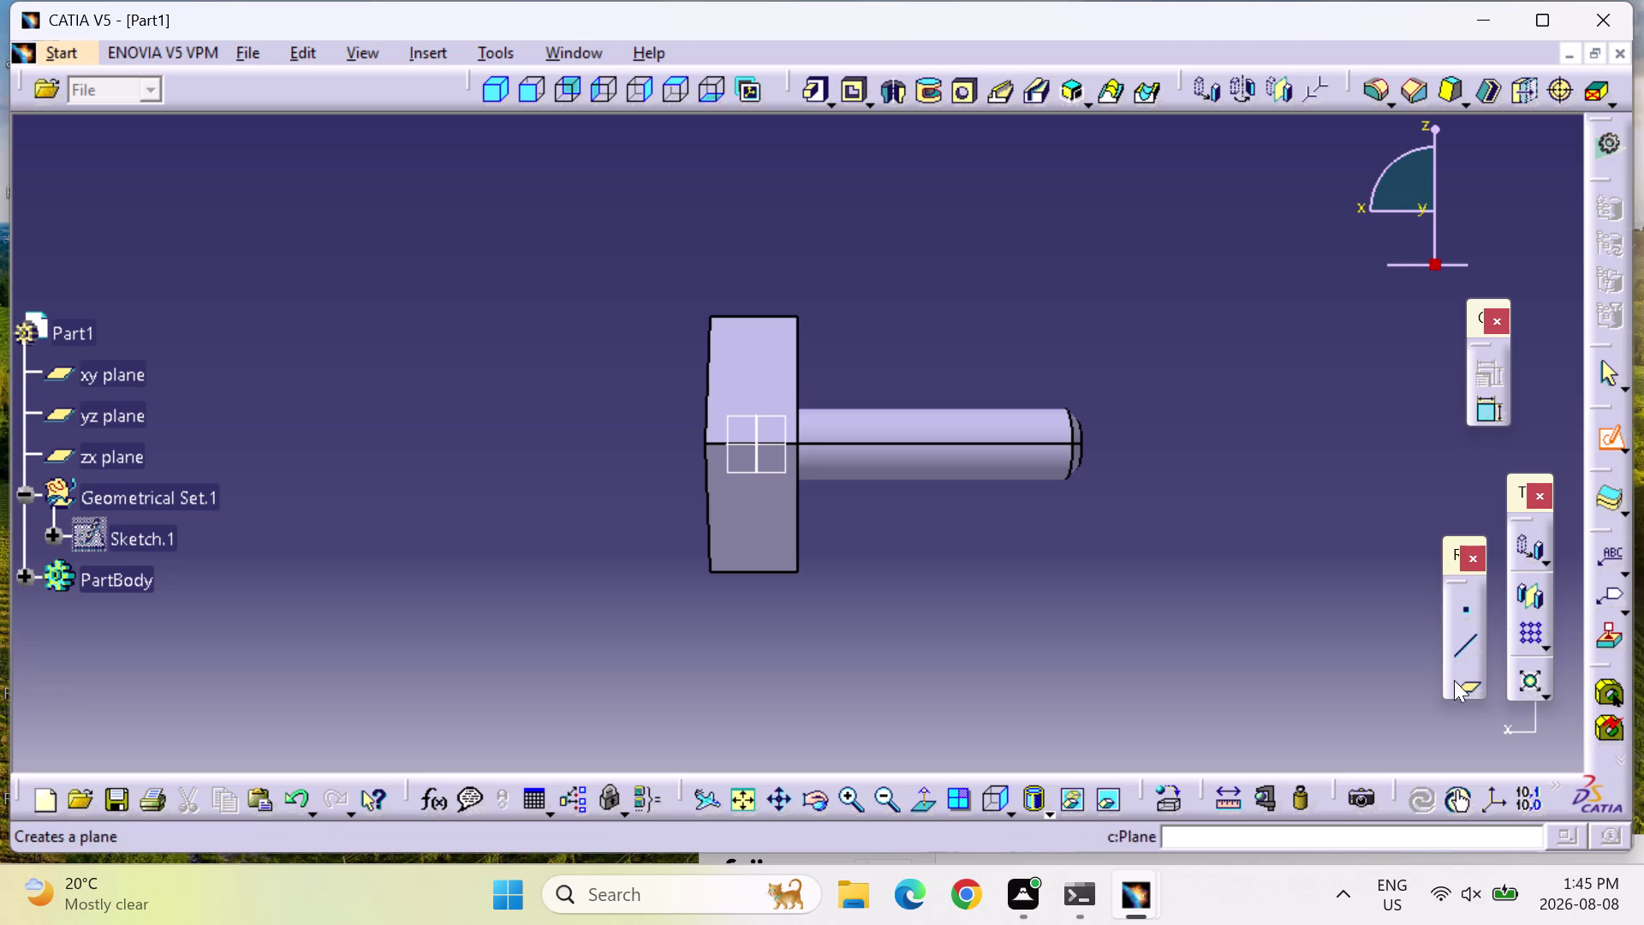
click(1473, 611)
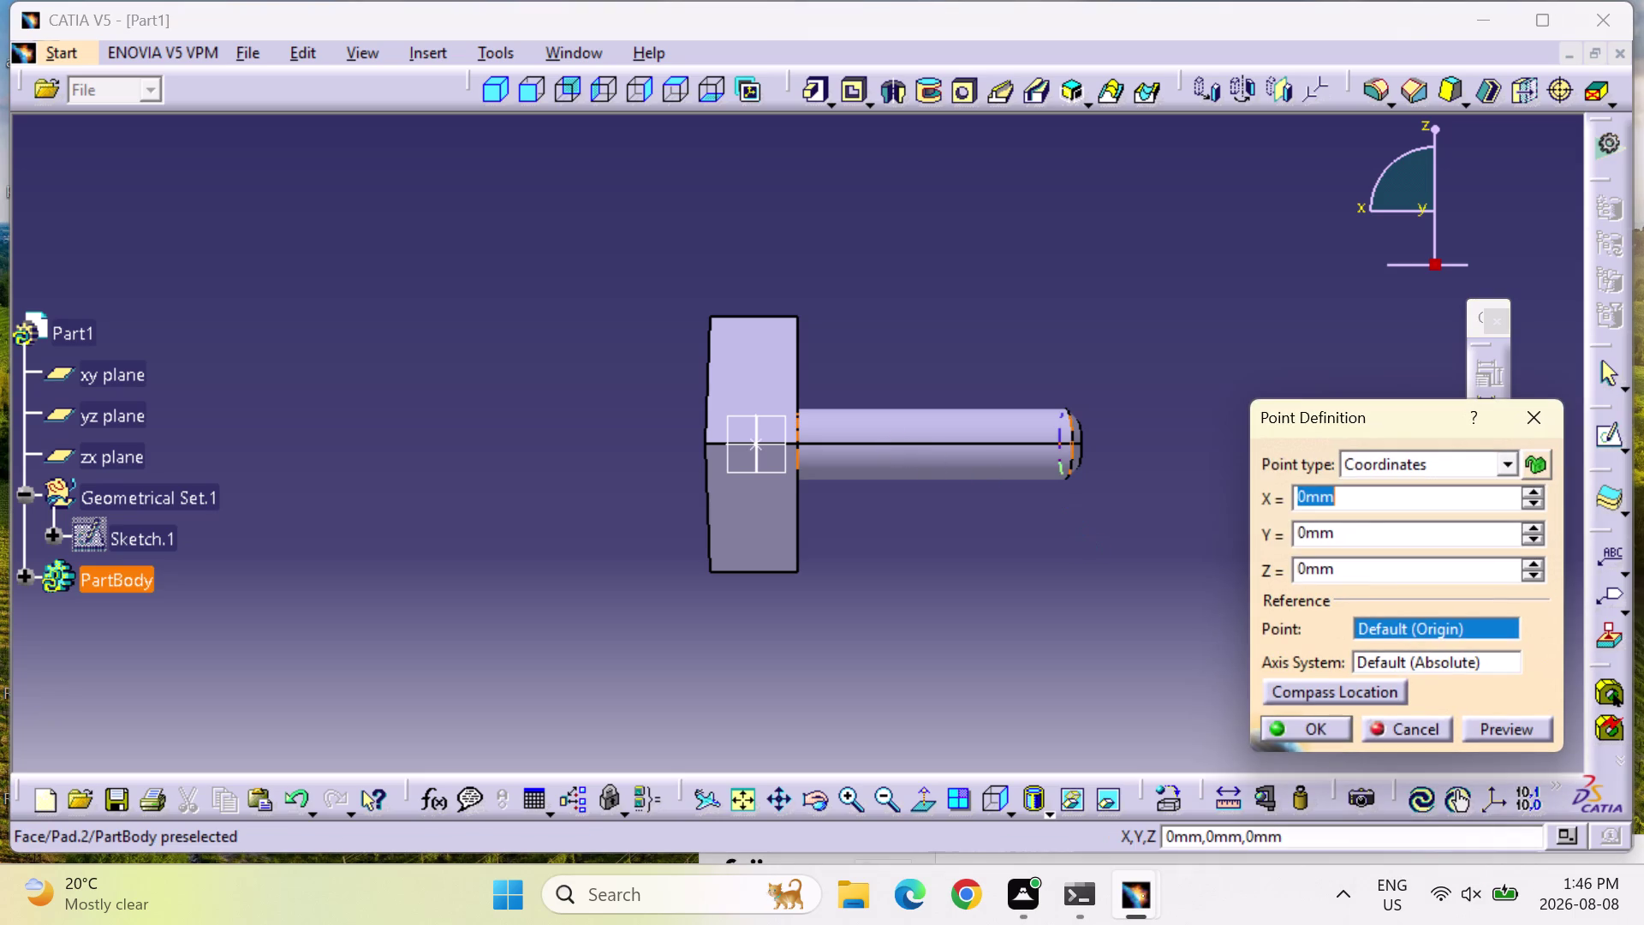
double_click(864, 792)
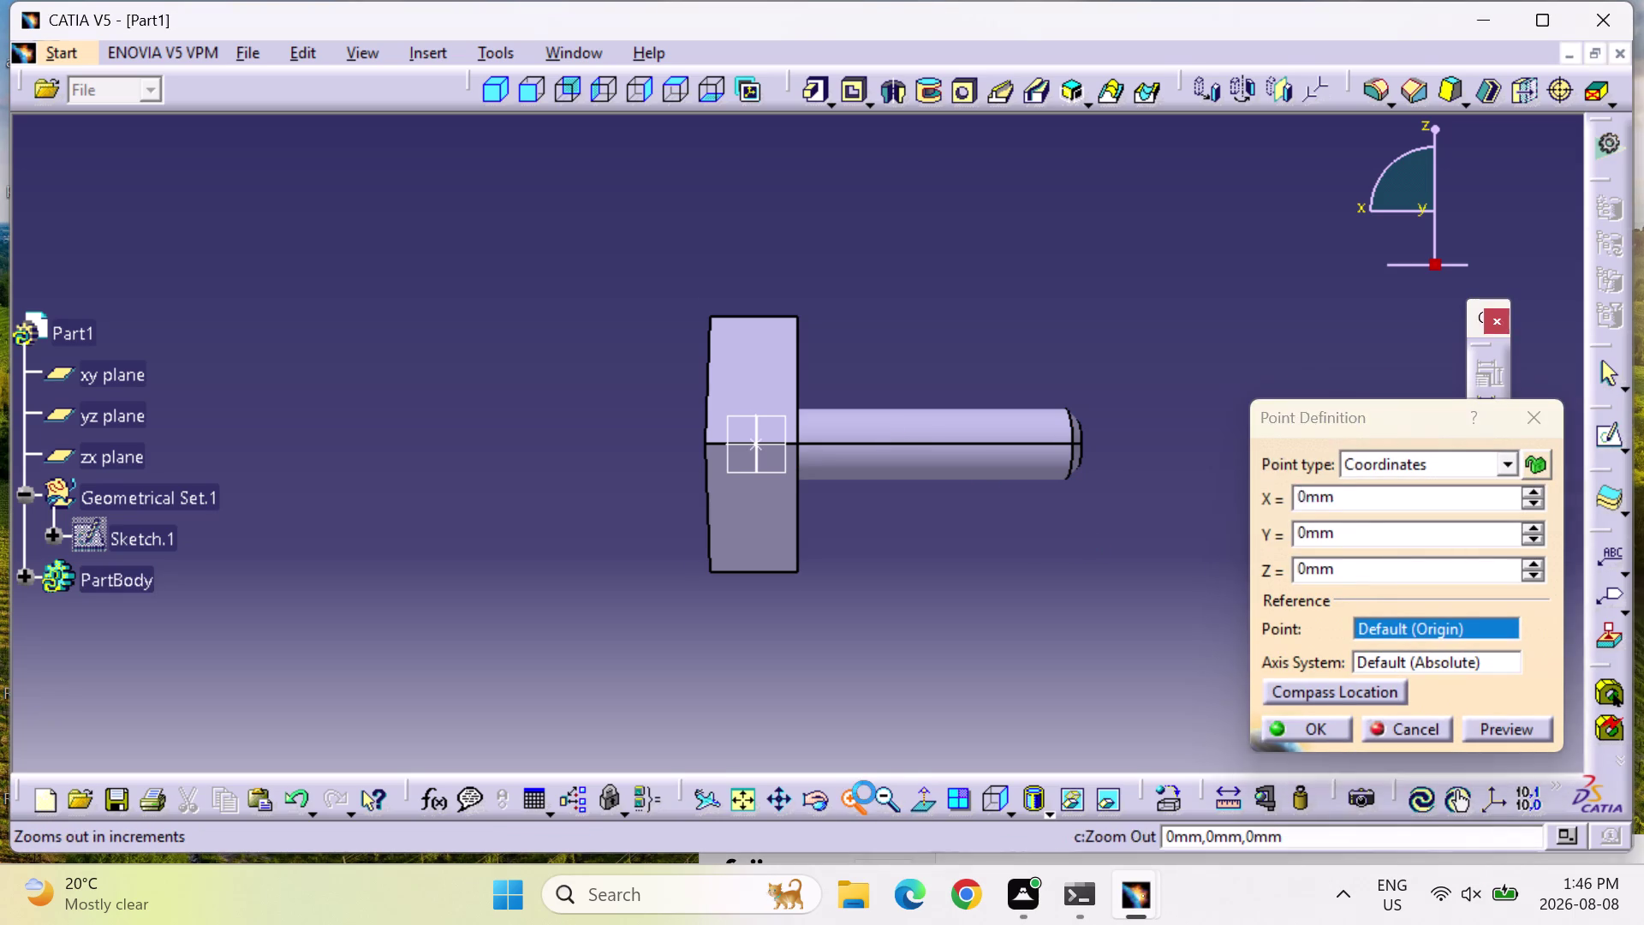
click(864, 792)
click(734, 794)
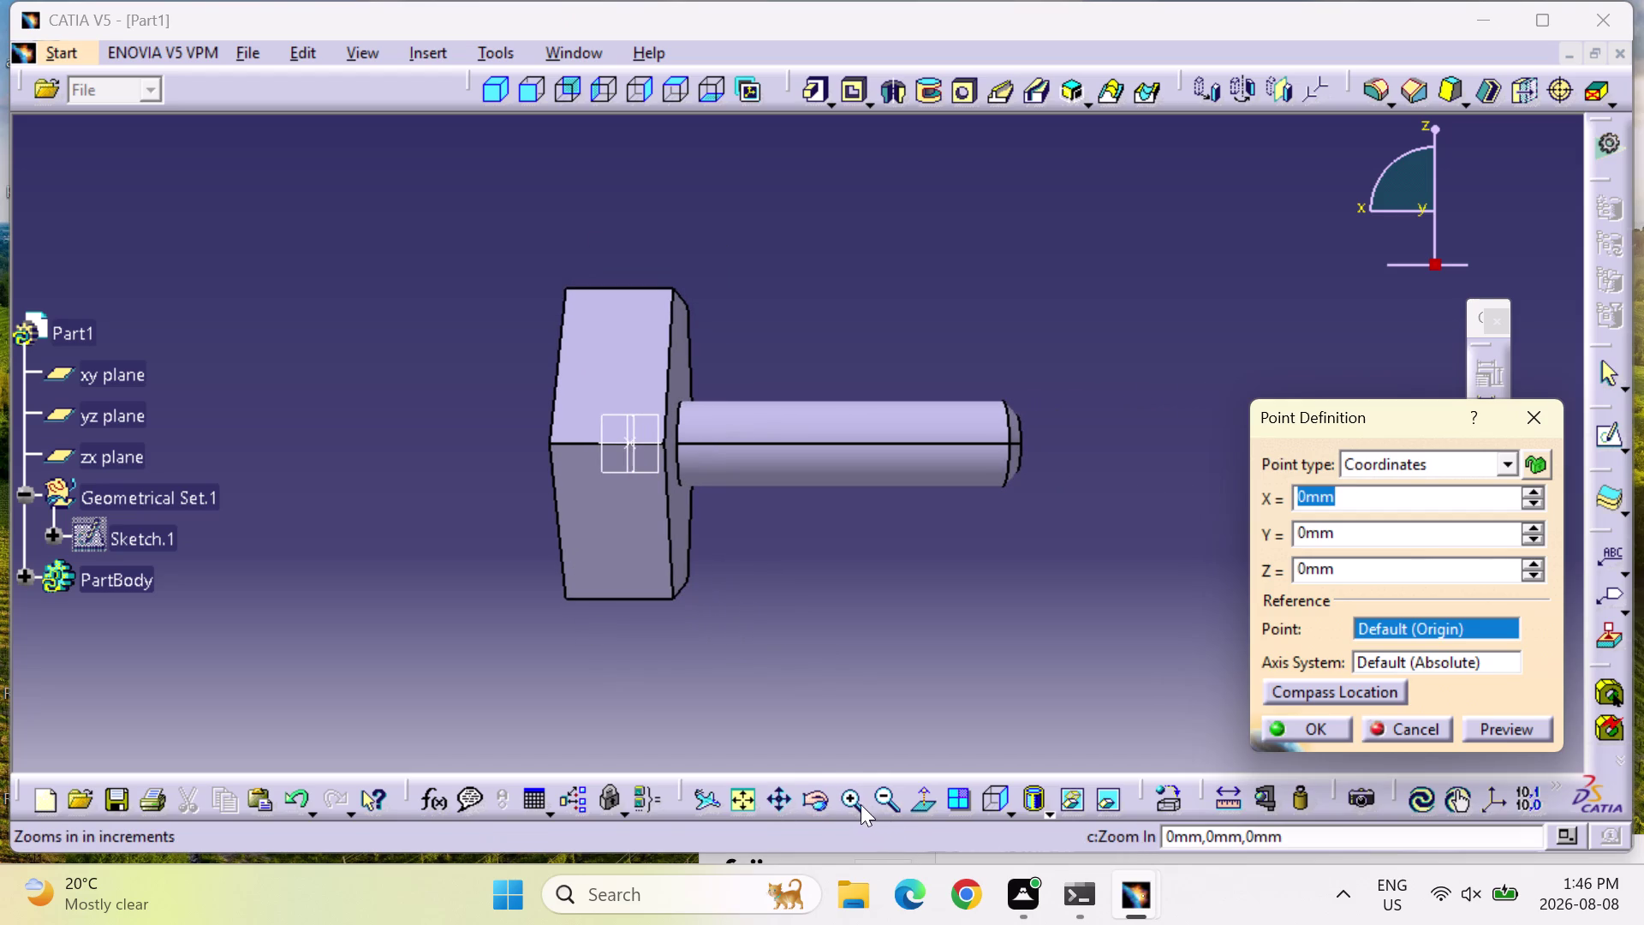
triple_click(861, 801)
click(861, 799)
triple_click(861, 800)
click(861, 800)
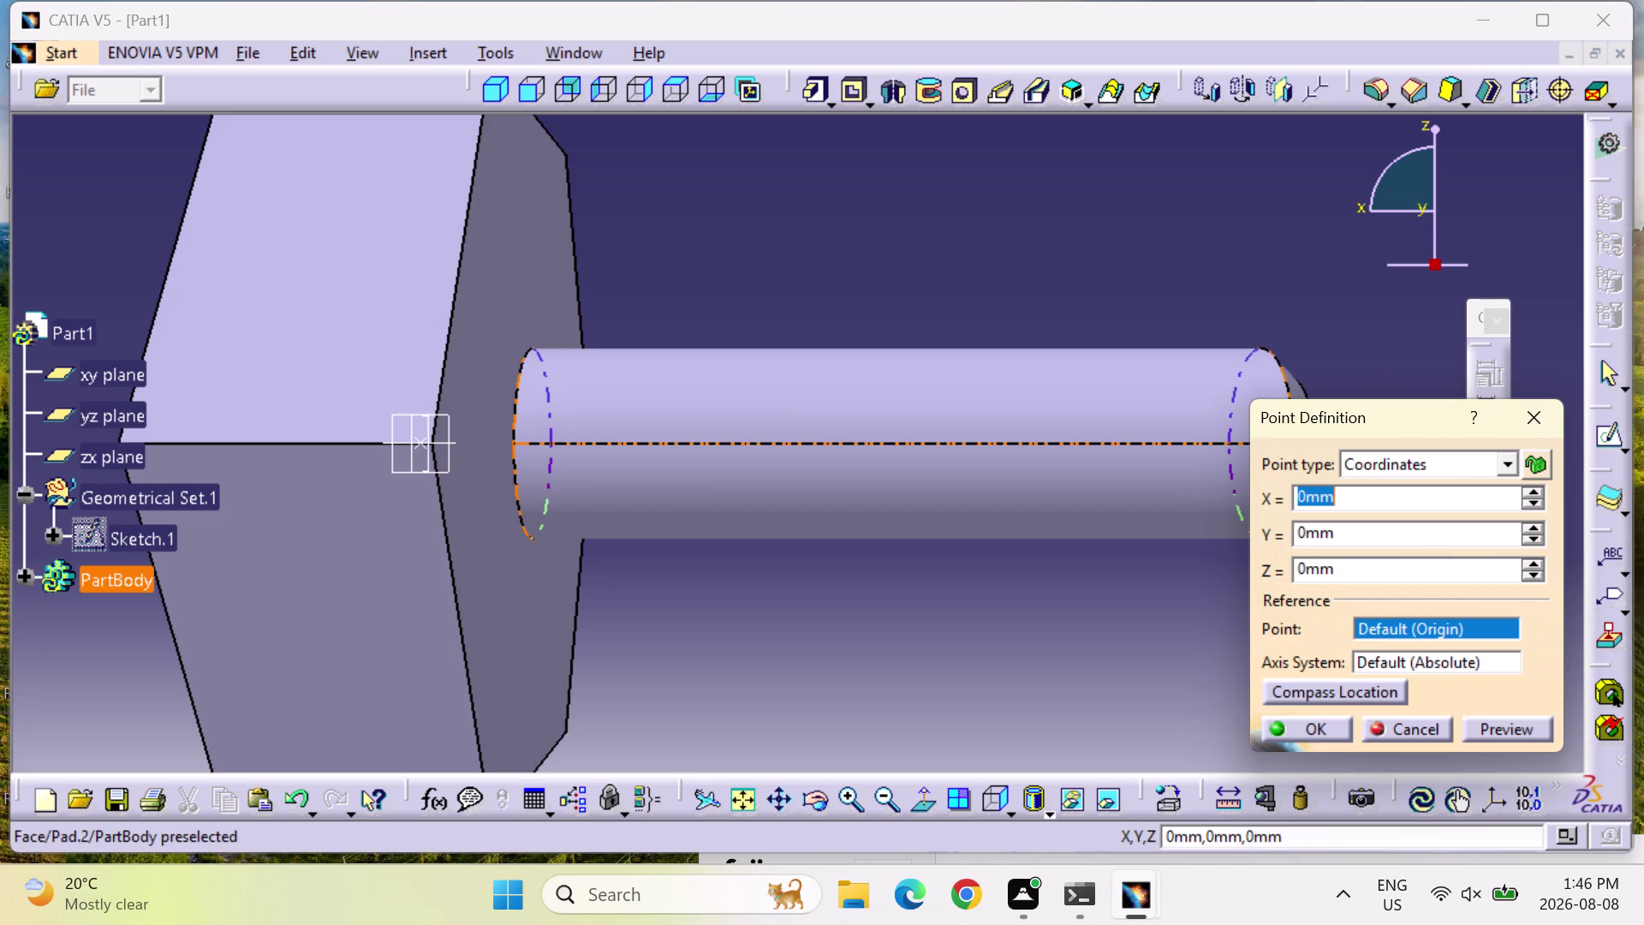
click(683, 349)
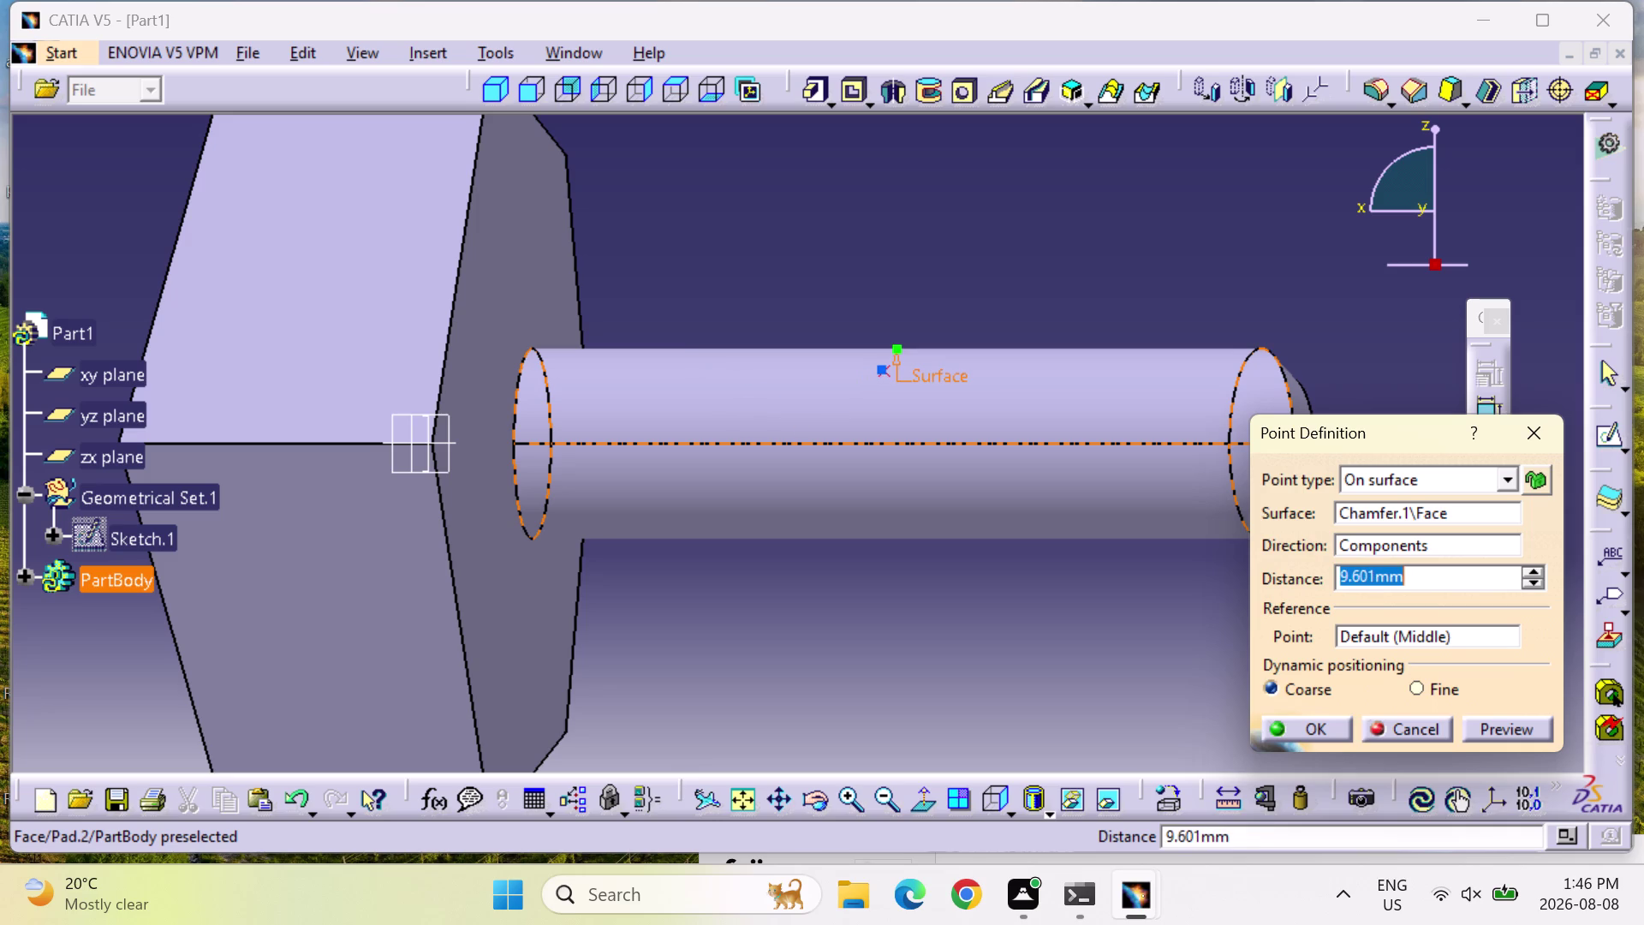
Move the Point Definition dialog aside and place the shank point at 4 mm distance.
drag(896, 346, 807, 356)
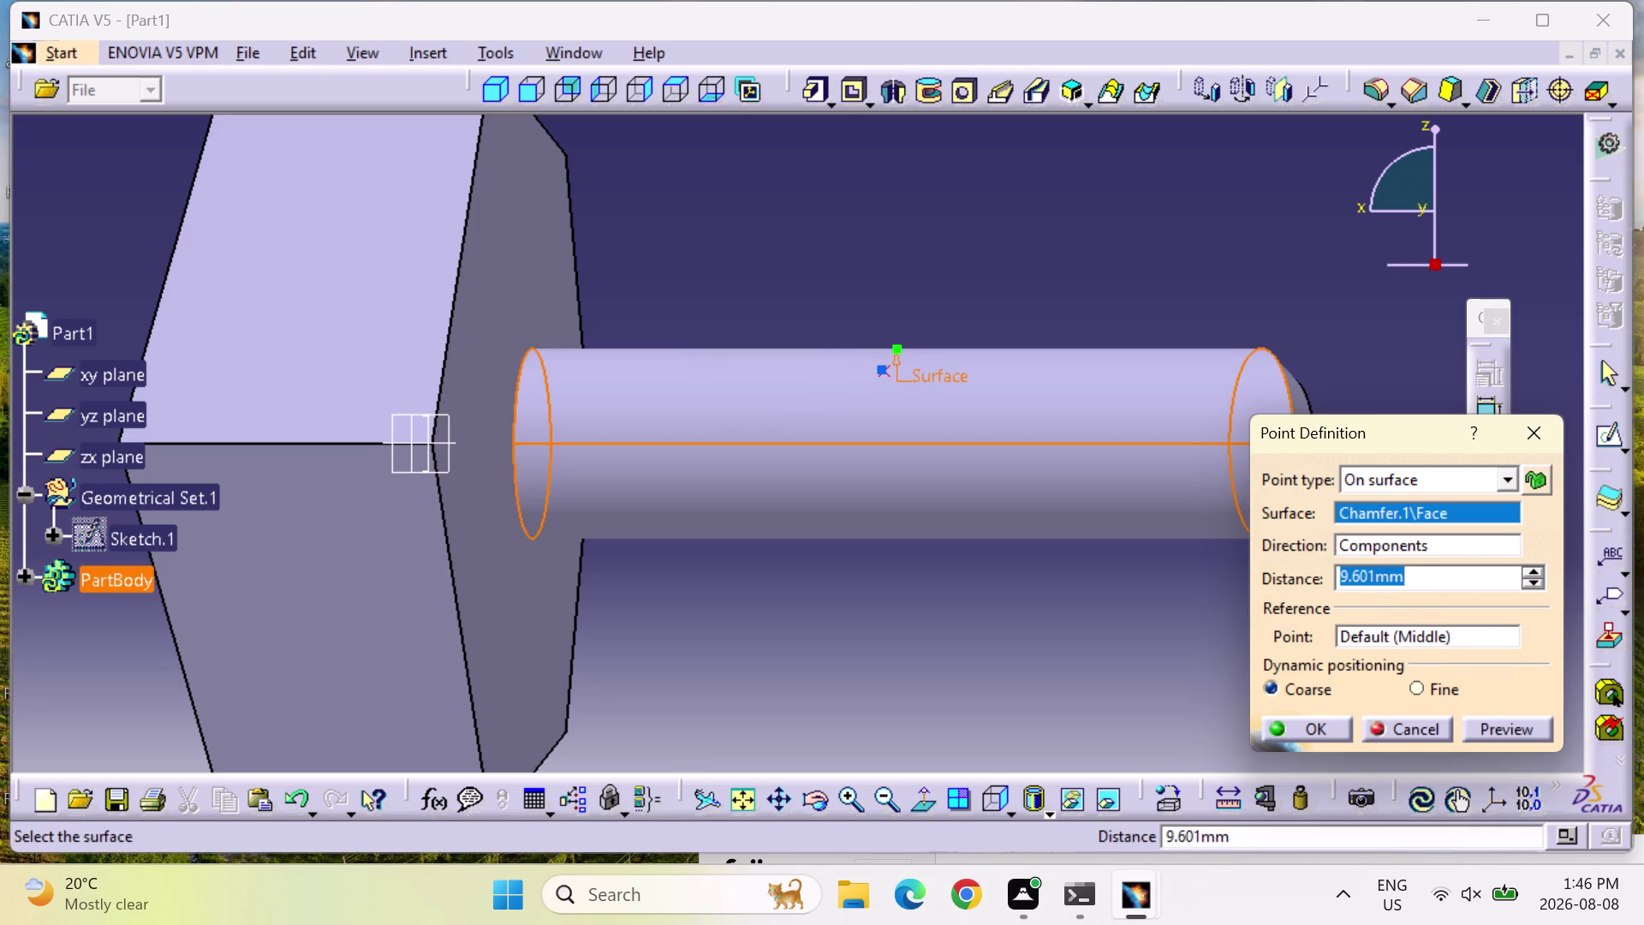
drag(1410, 441, 1441, 200)
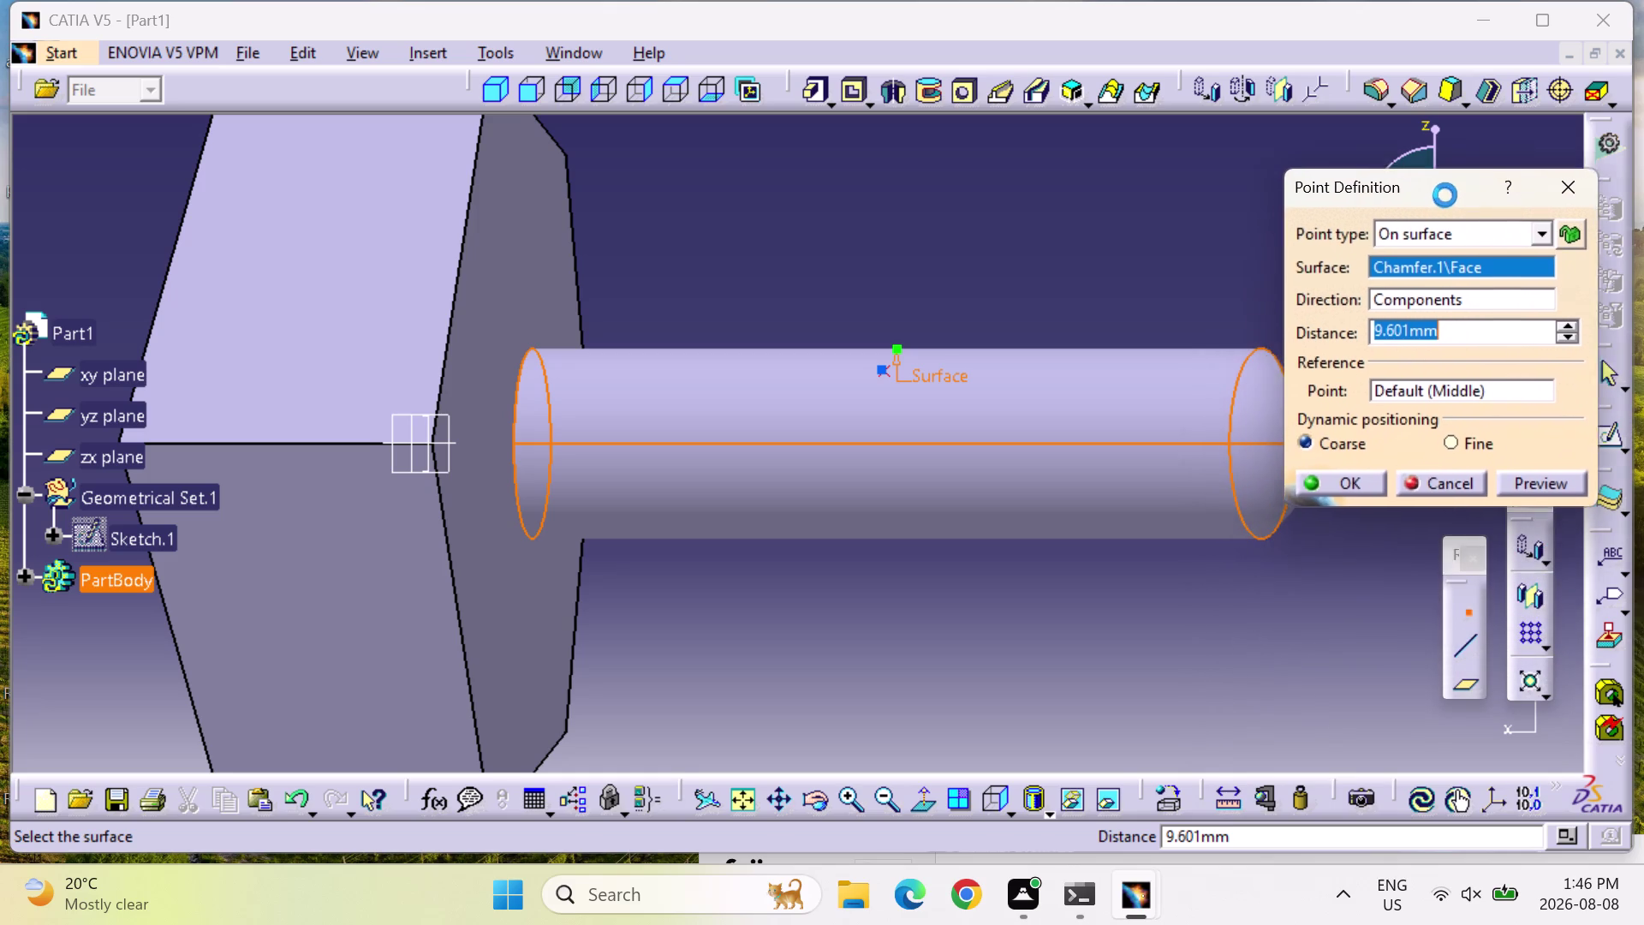
drag(1441, 200, 1500, 249)
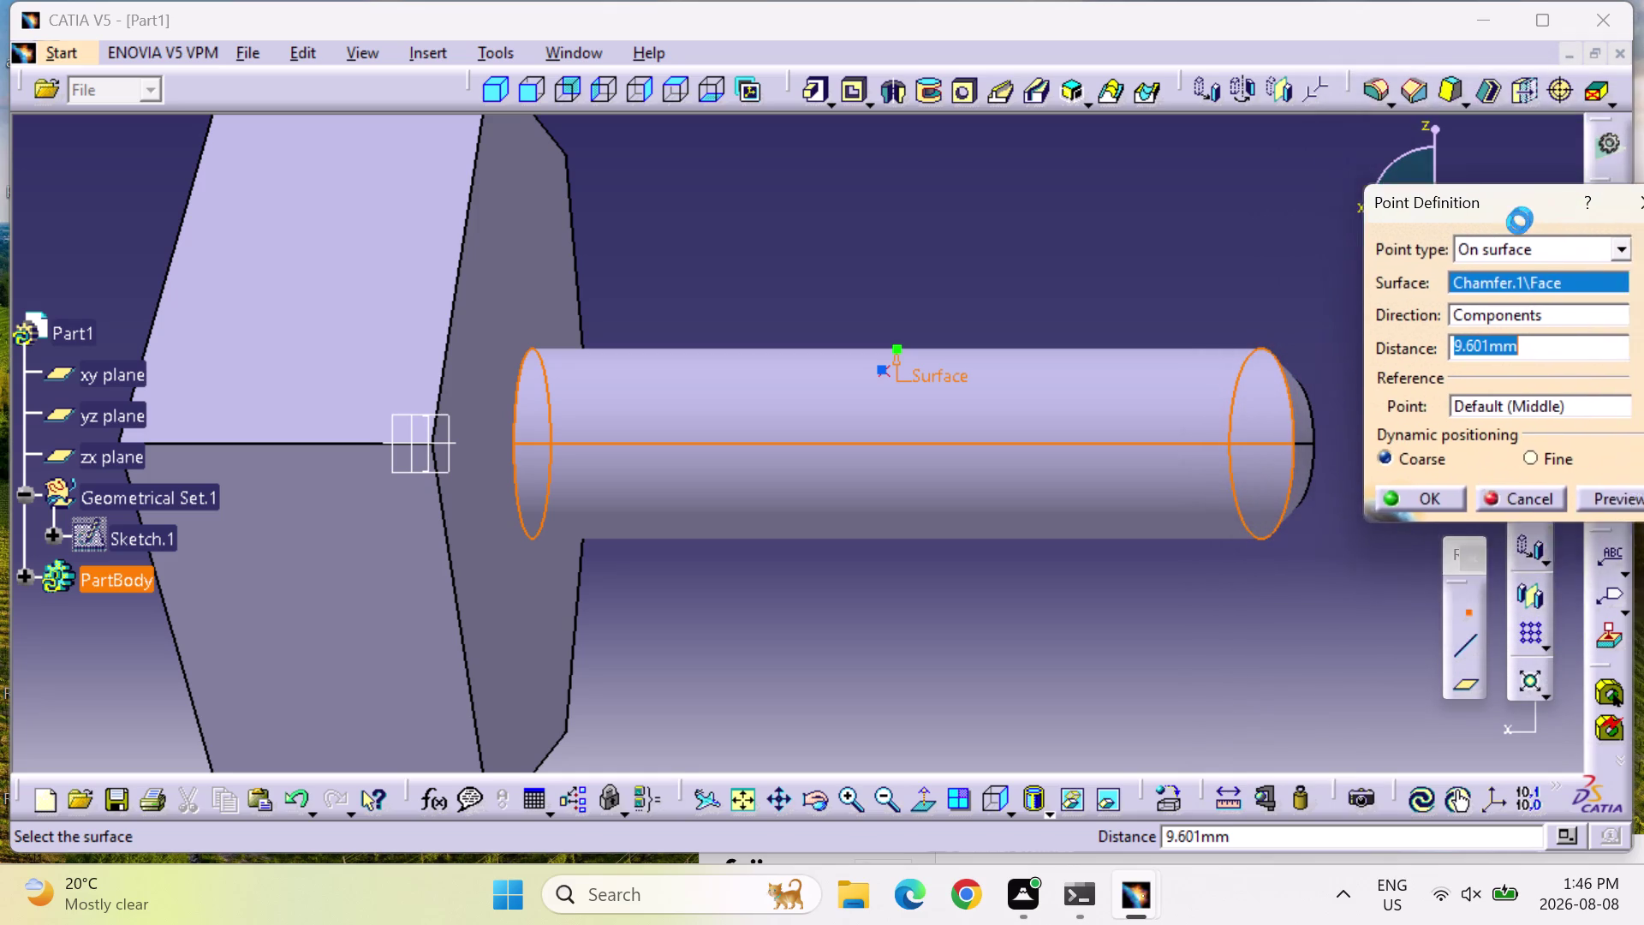
drag(1499, 249, 1364, 515)
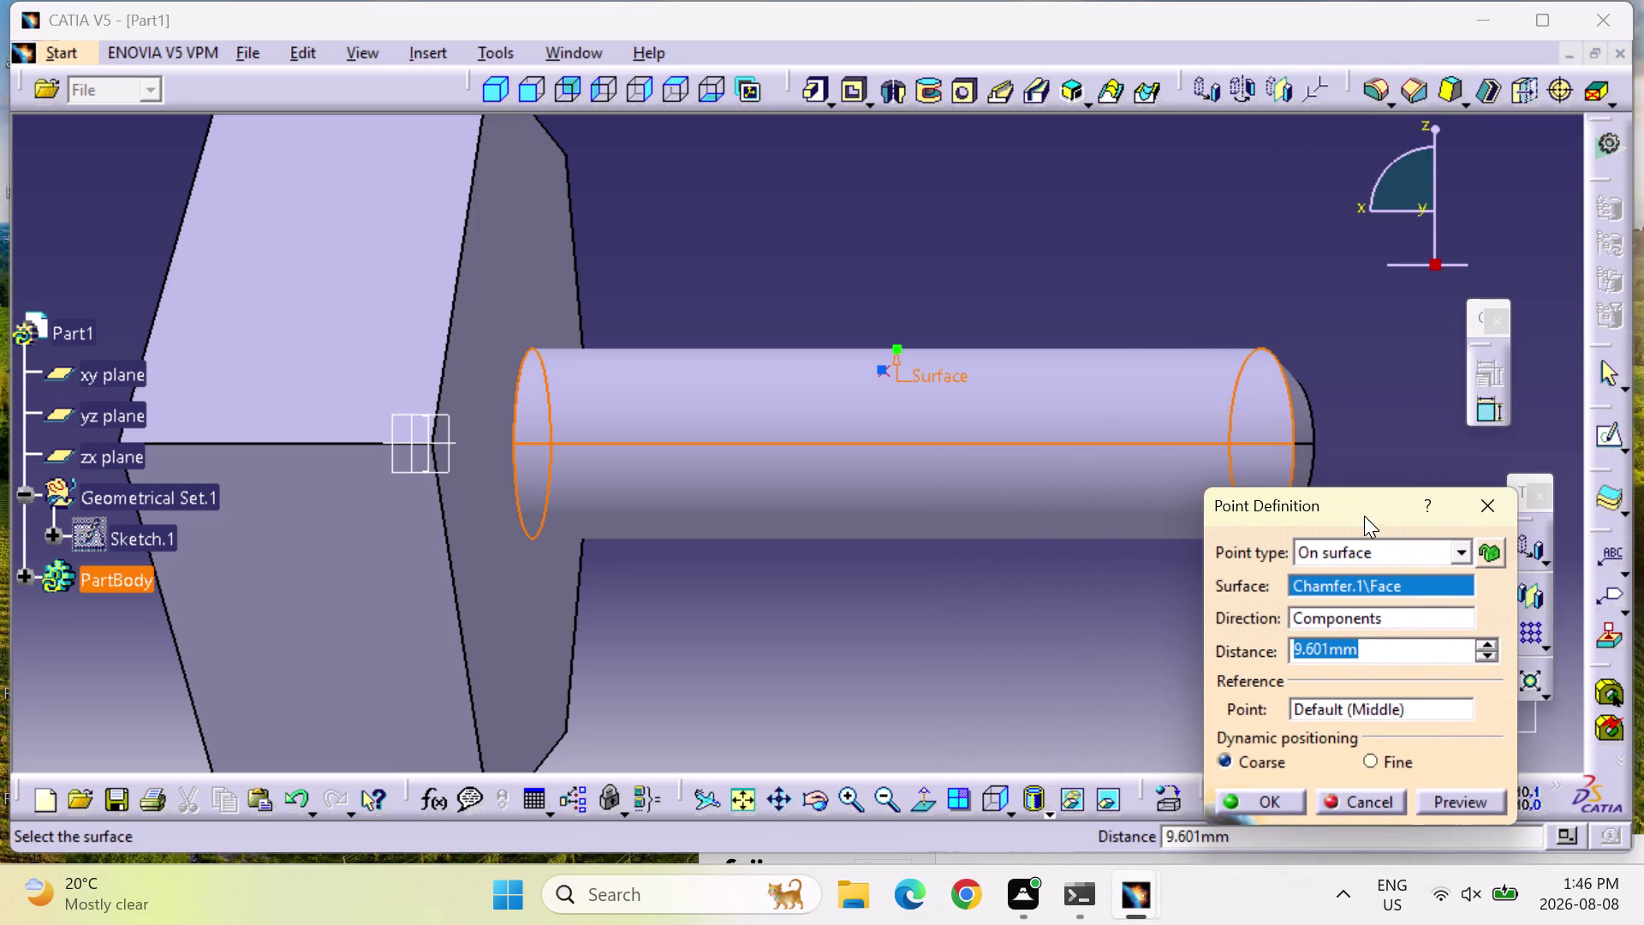
drag(1365, 515, 1419, 507)
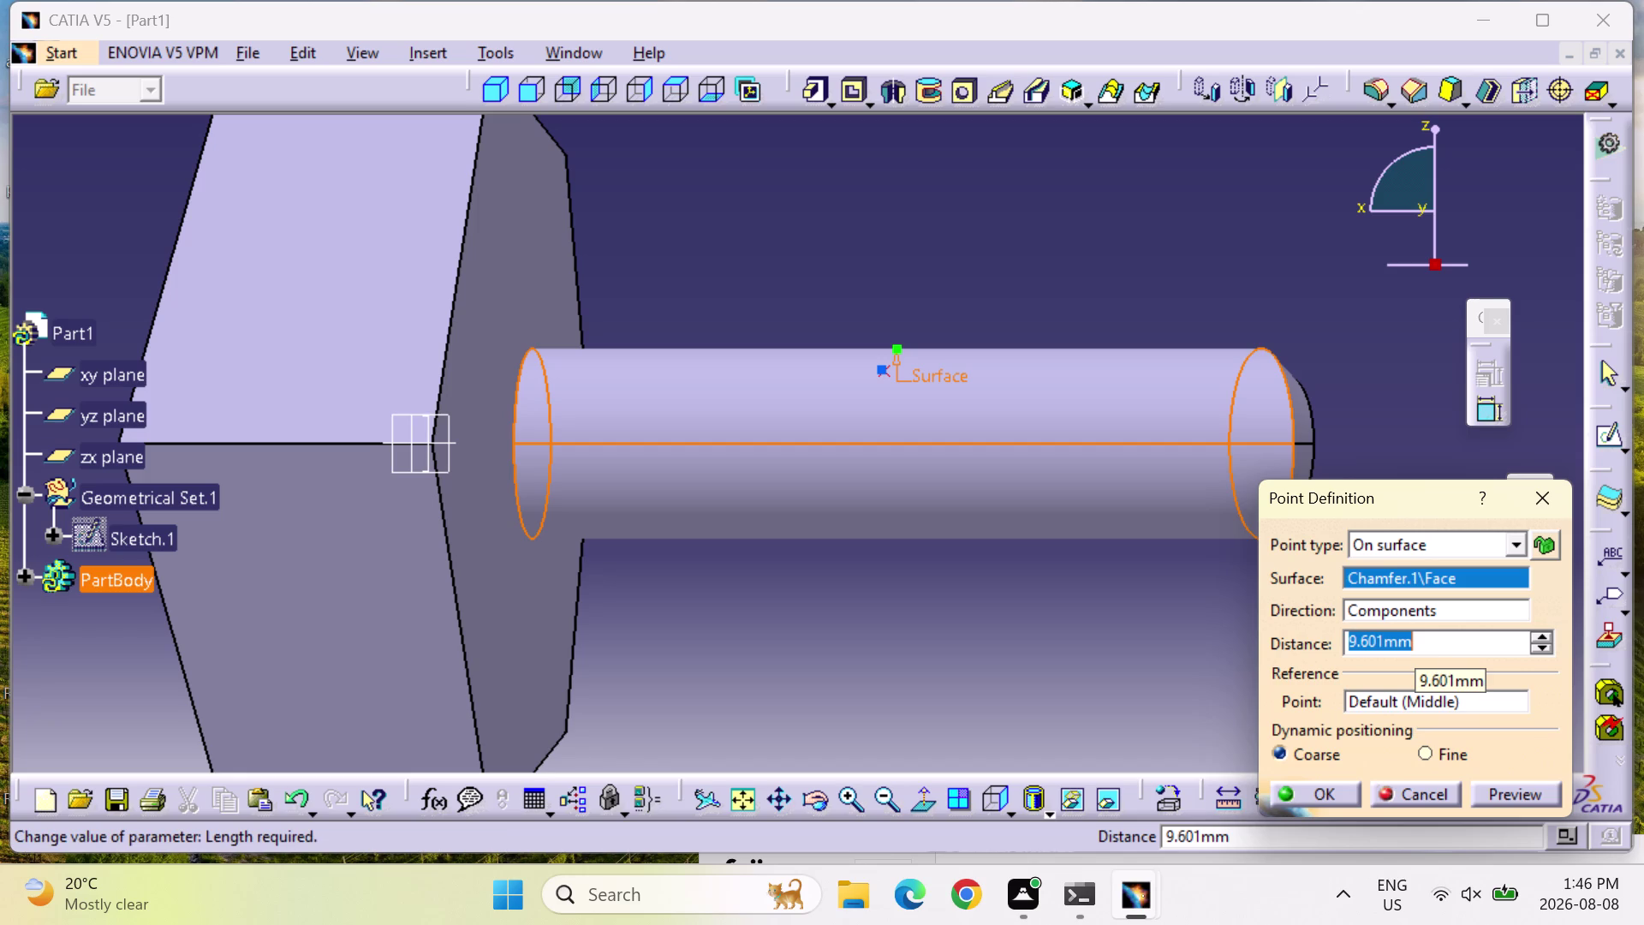
key(4)
key(Return)
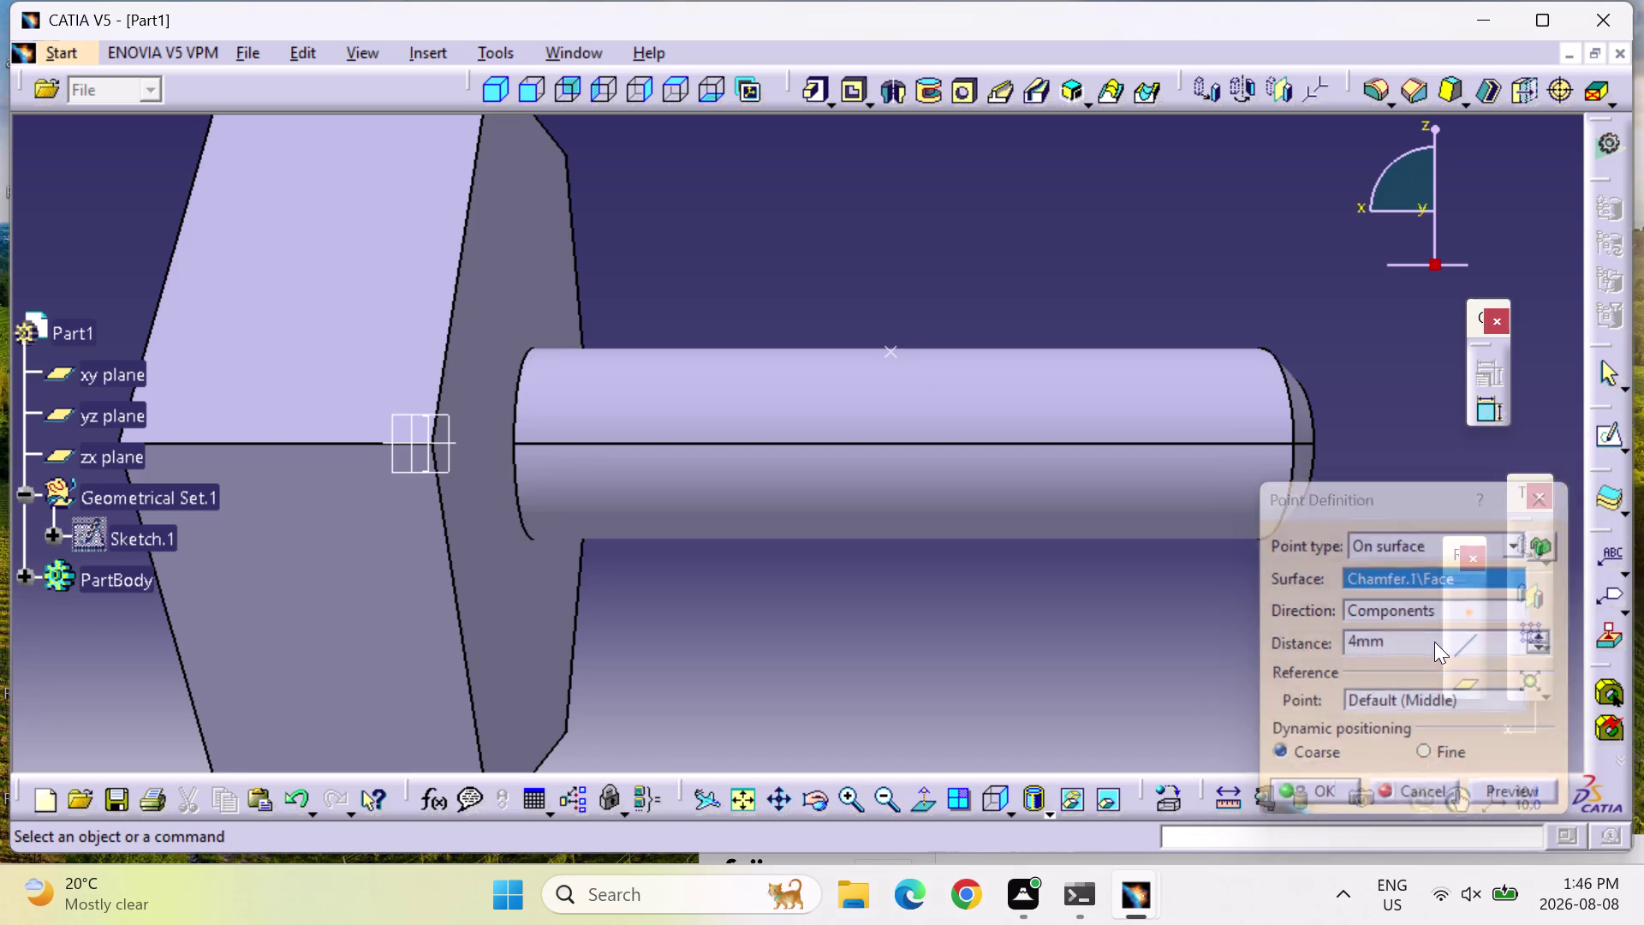
click(888, 354)
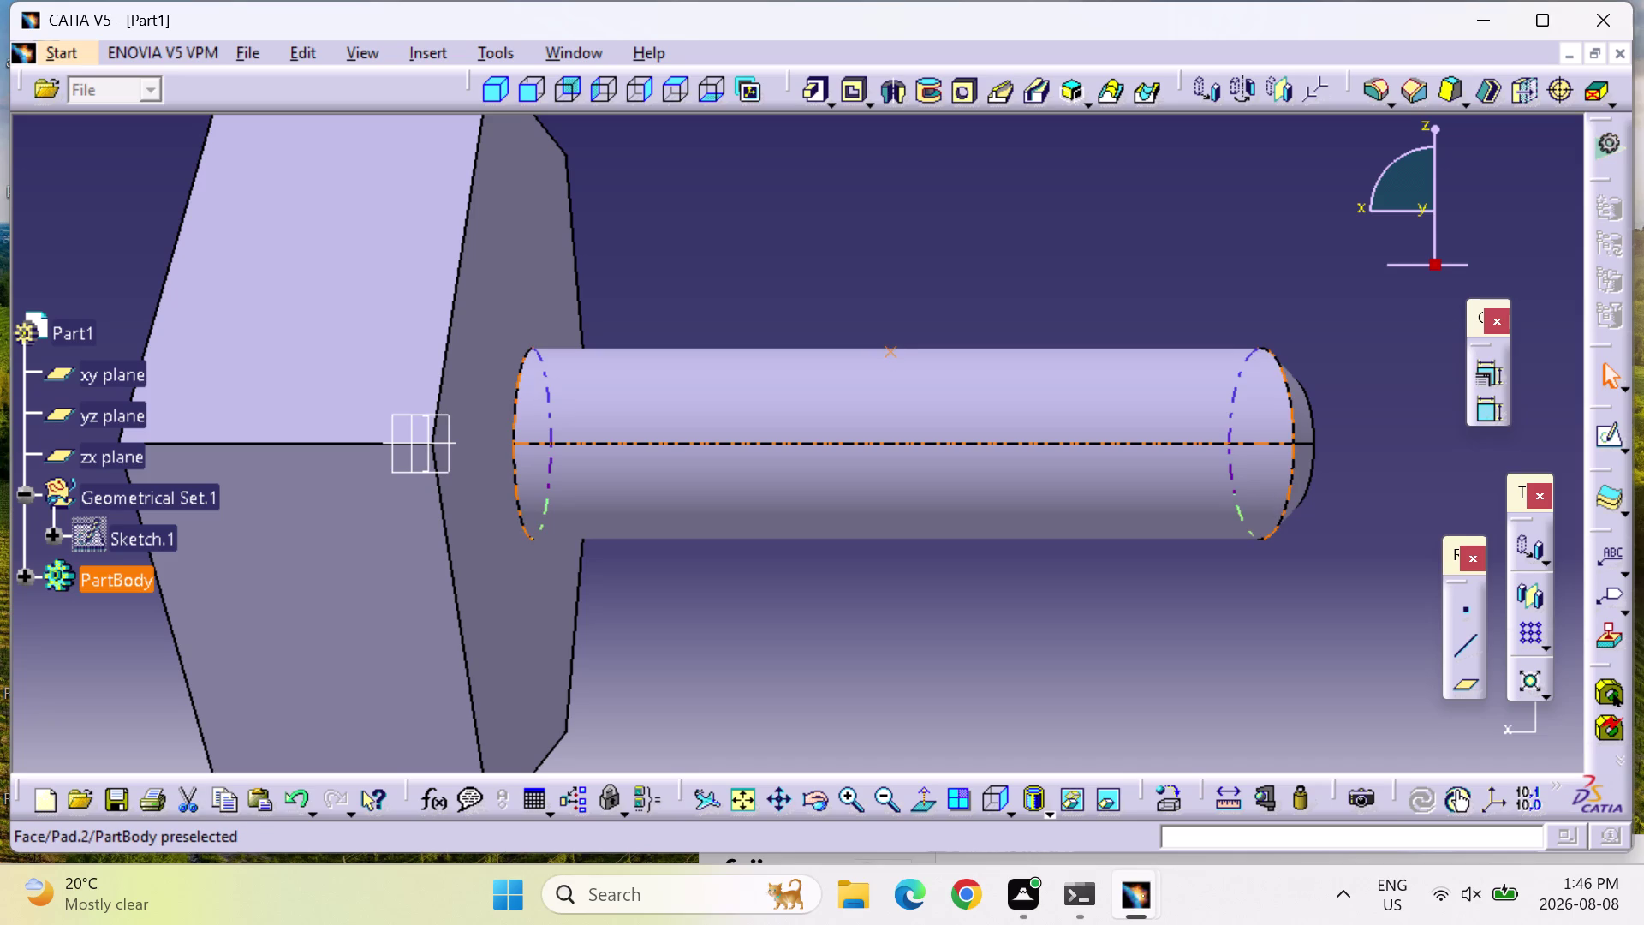
Begin deleting the new shank point, then cancel the deletion.
key(Delete)
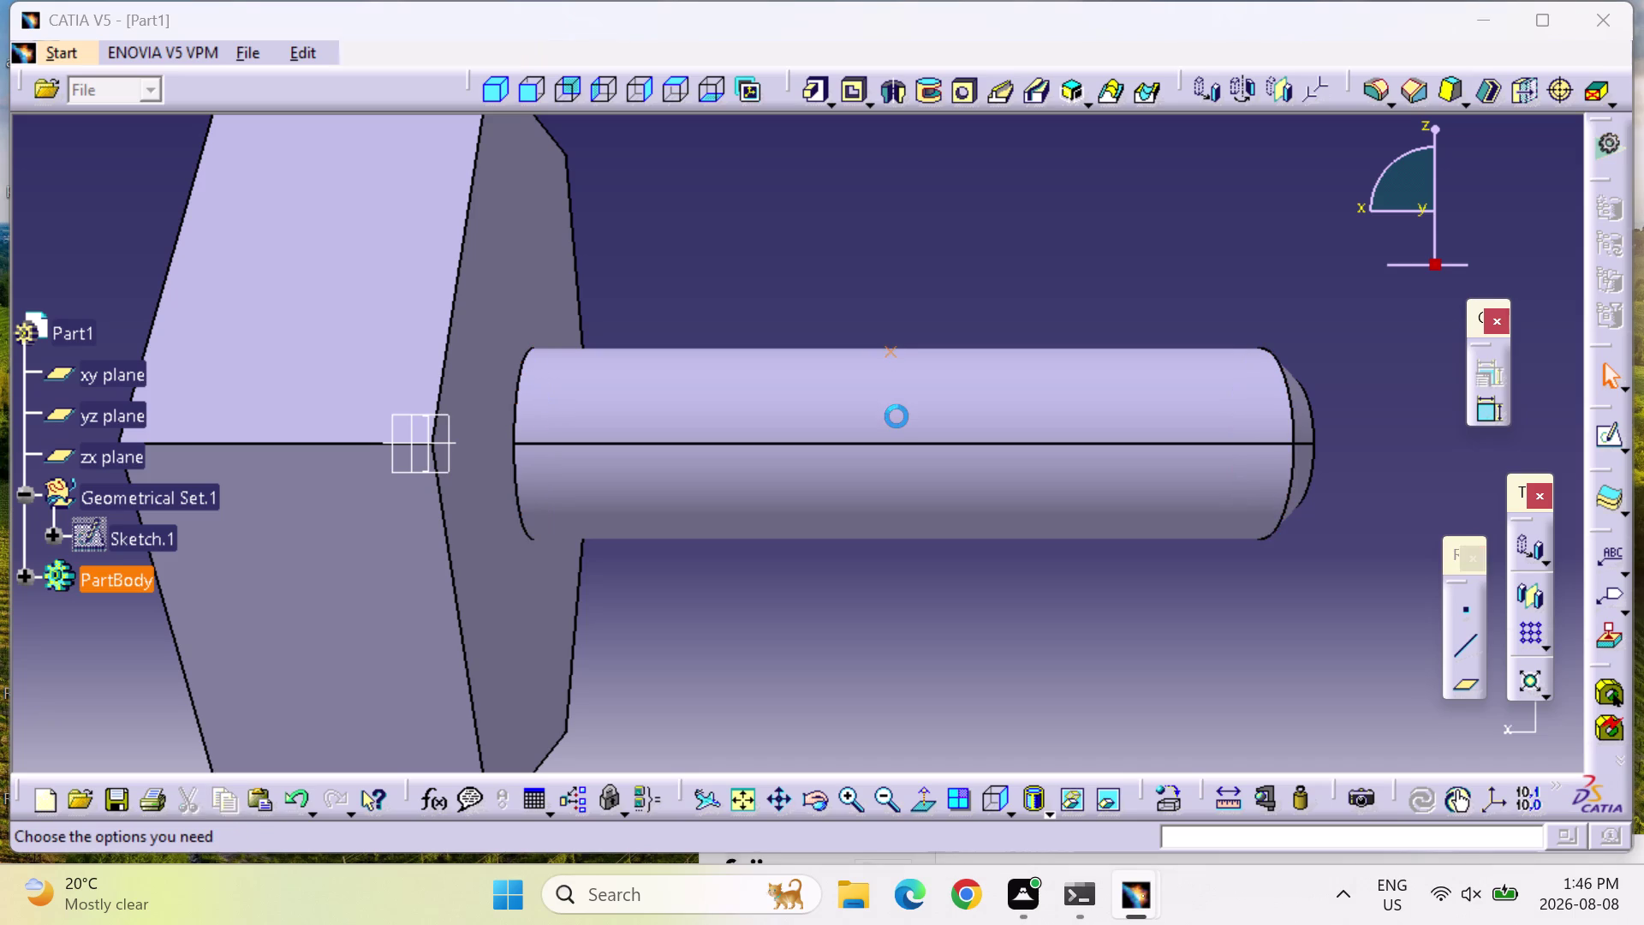
click(1539, 435)
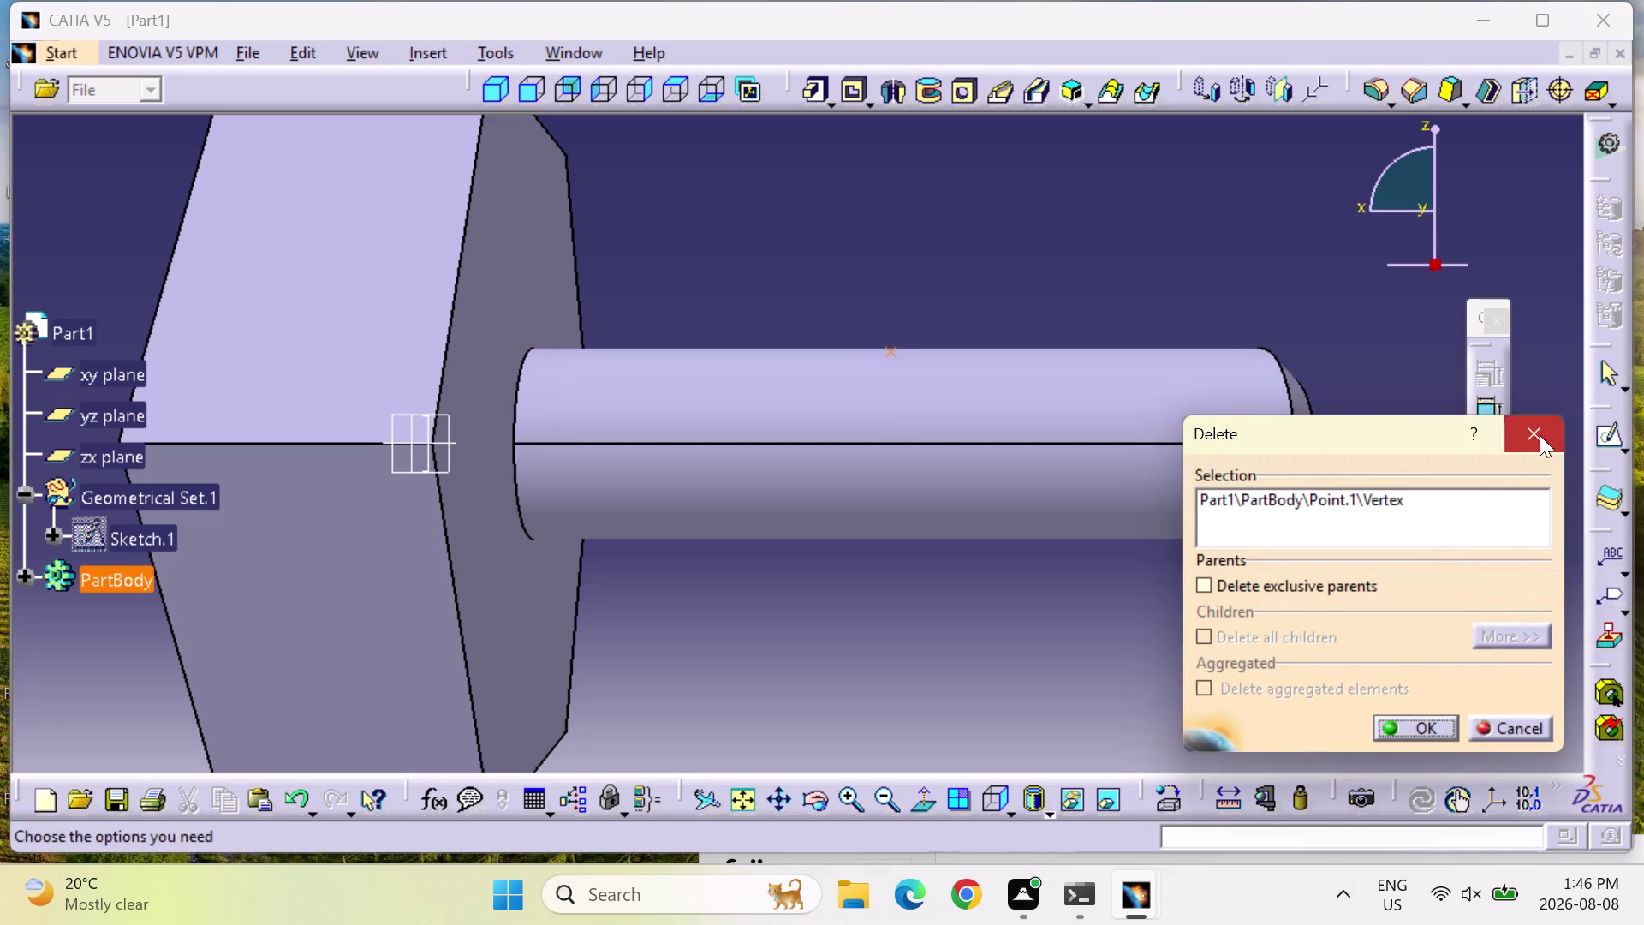
click(883, 354)
Redefine Point.1 to 0 mm distance, then request its deletion again.
double_click(892, 353)
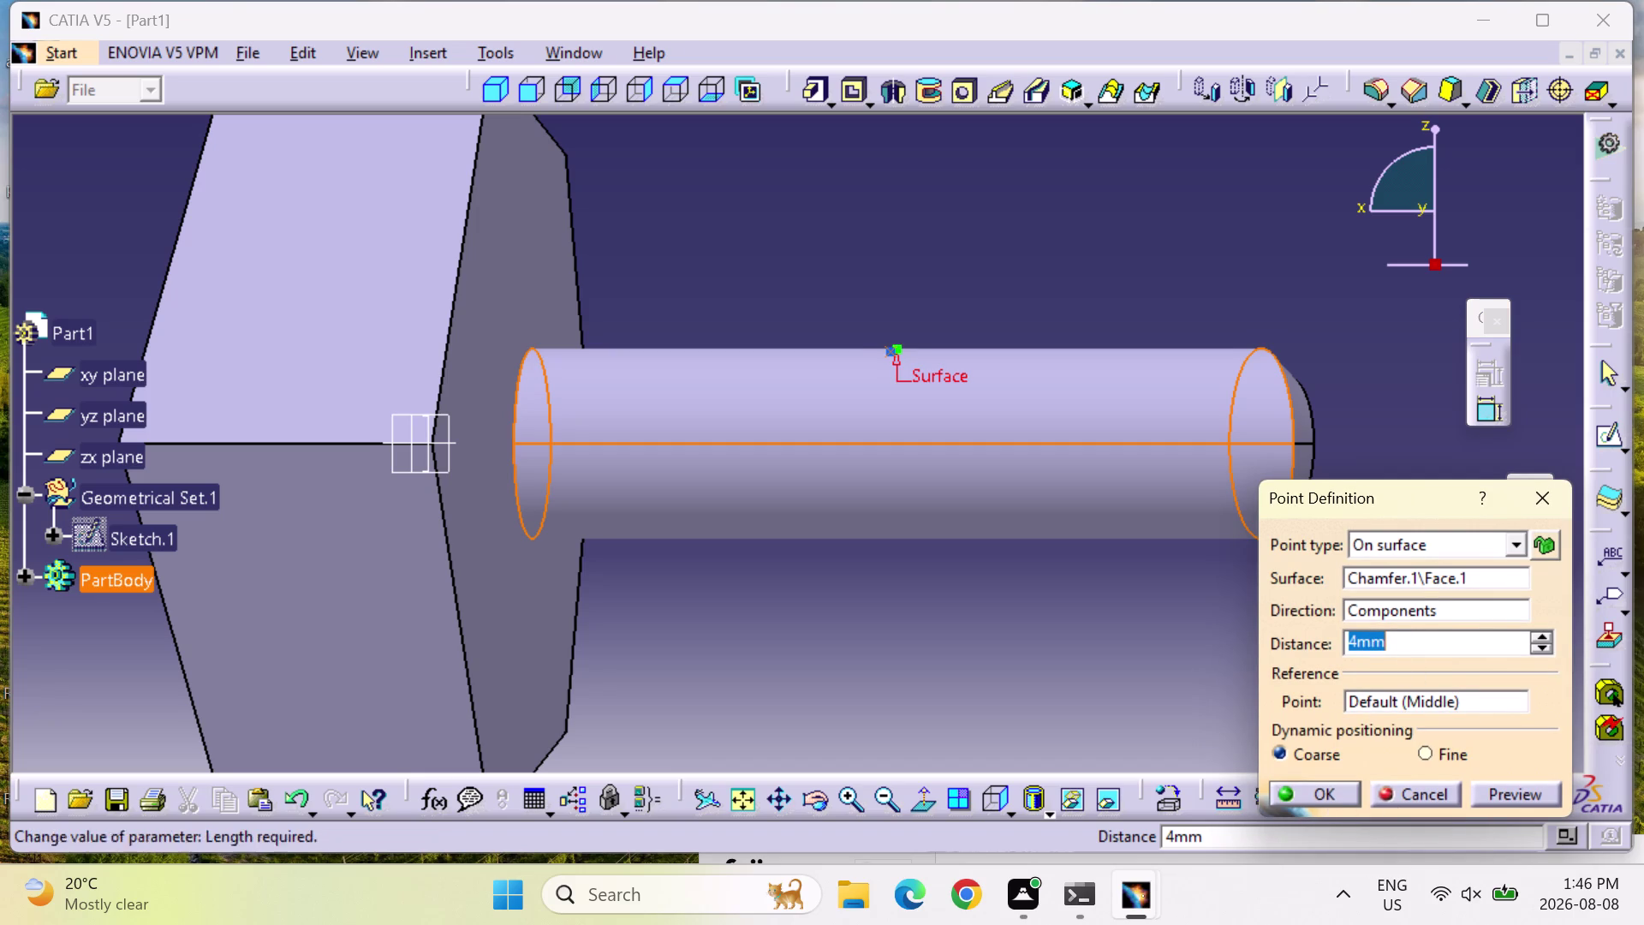
key(Delete)
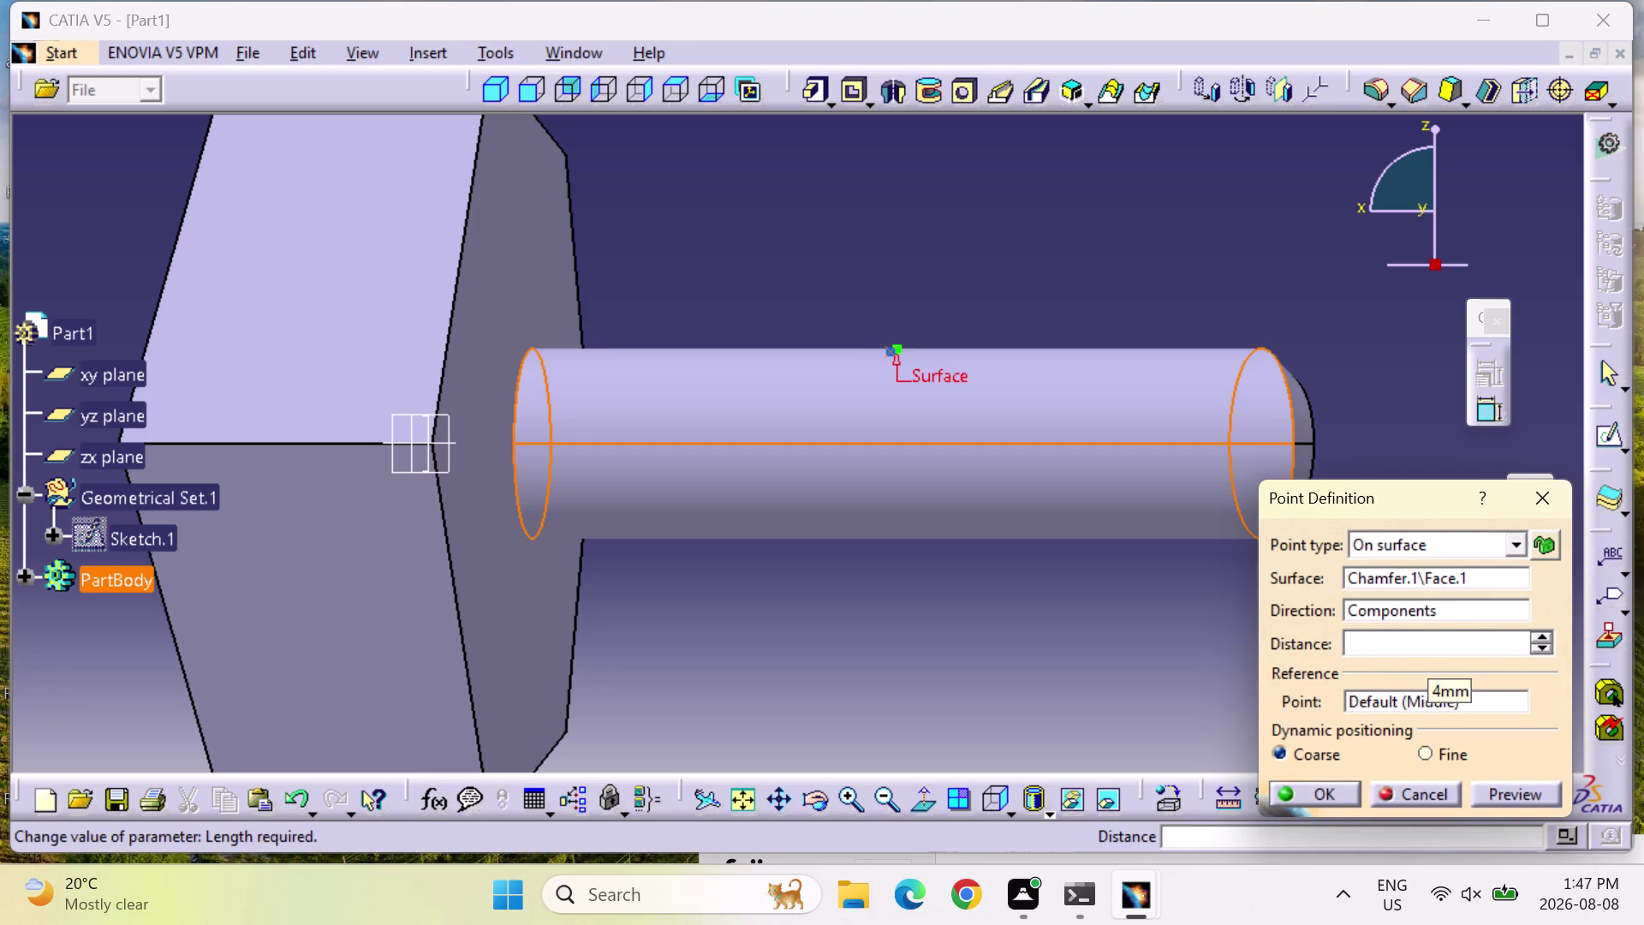
click(1342, 791)
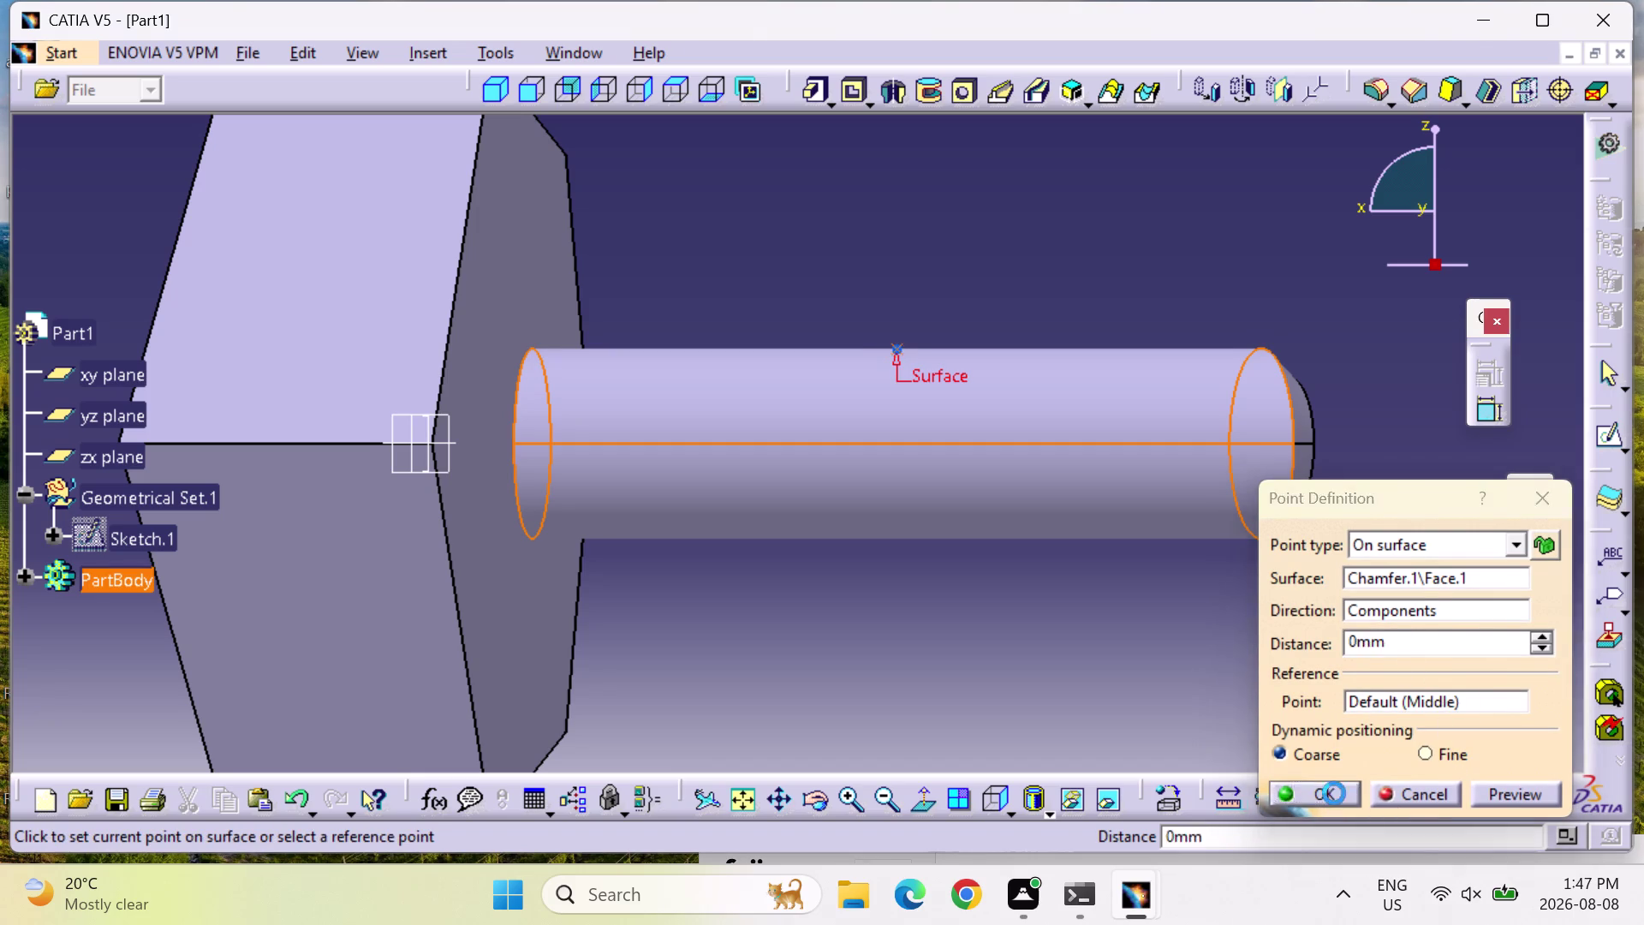
click(897, 349)
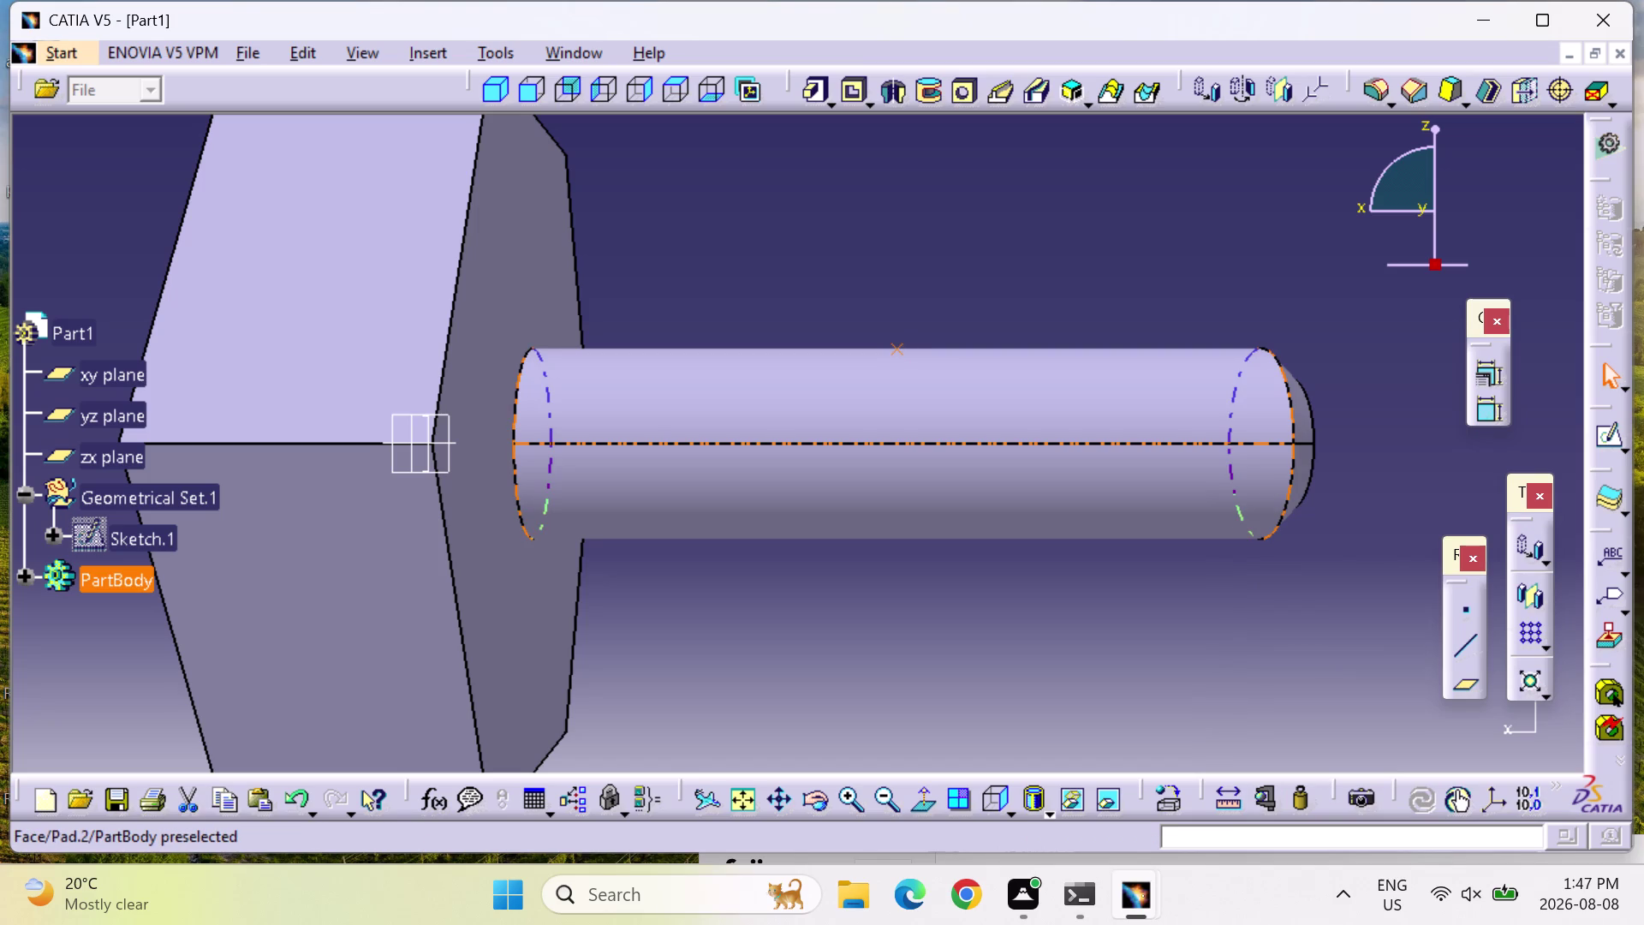
key(Delete)
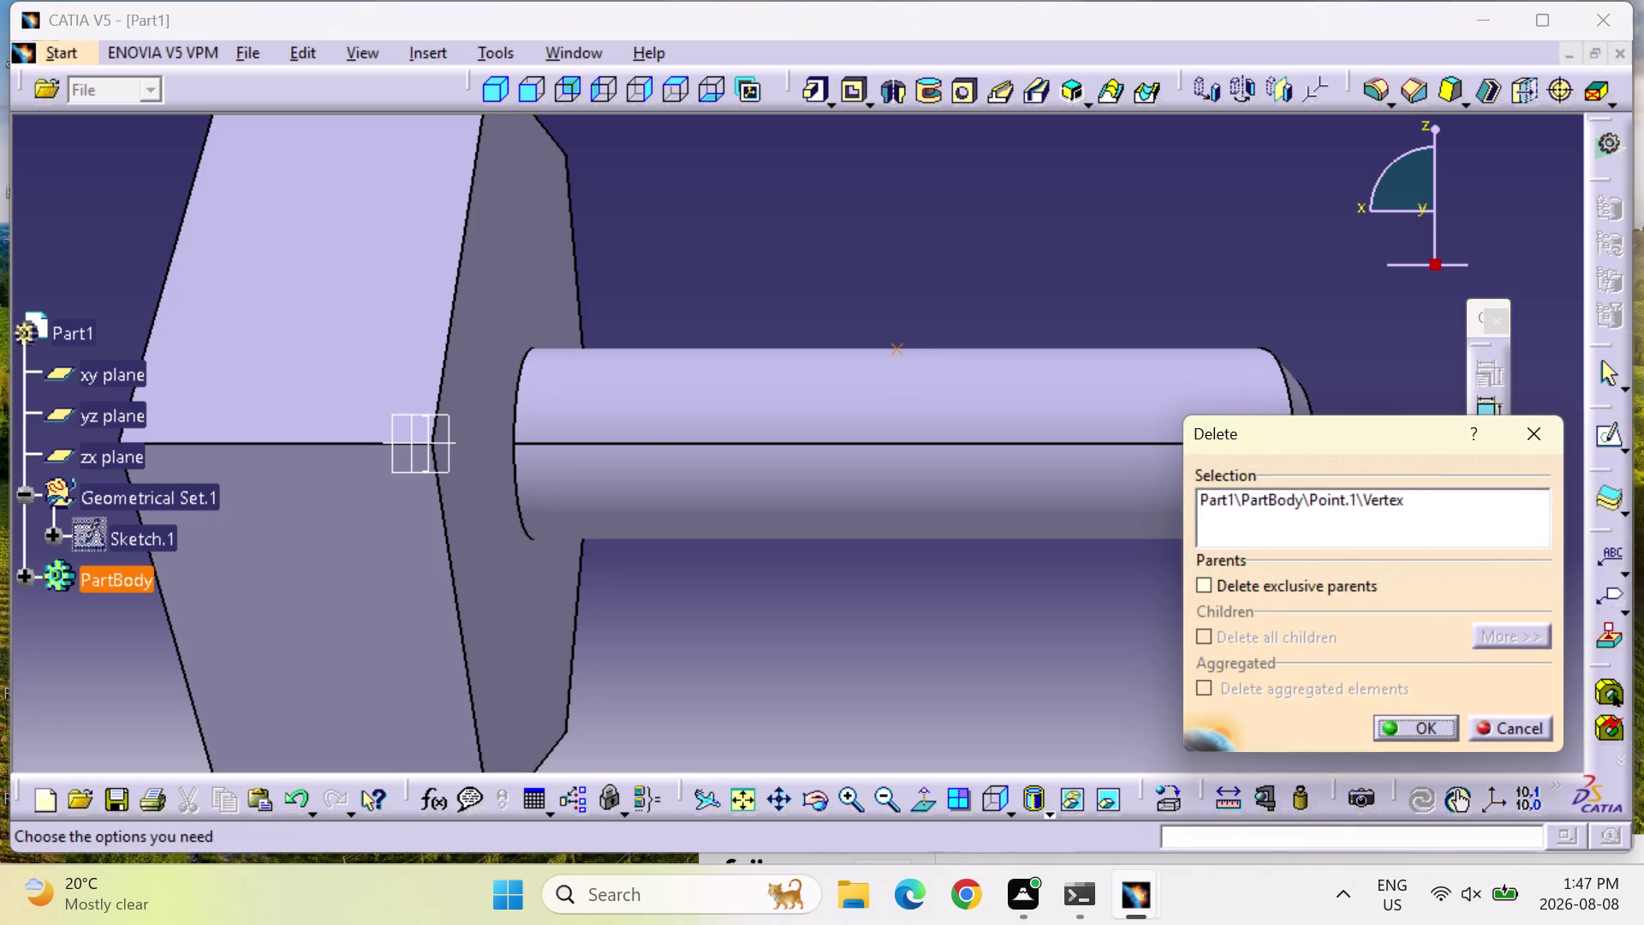
click(1398, 721)
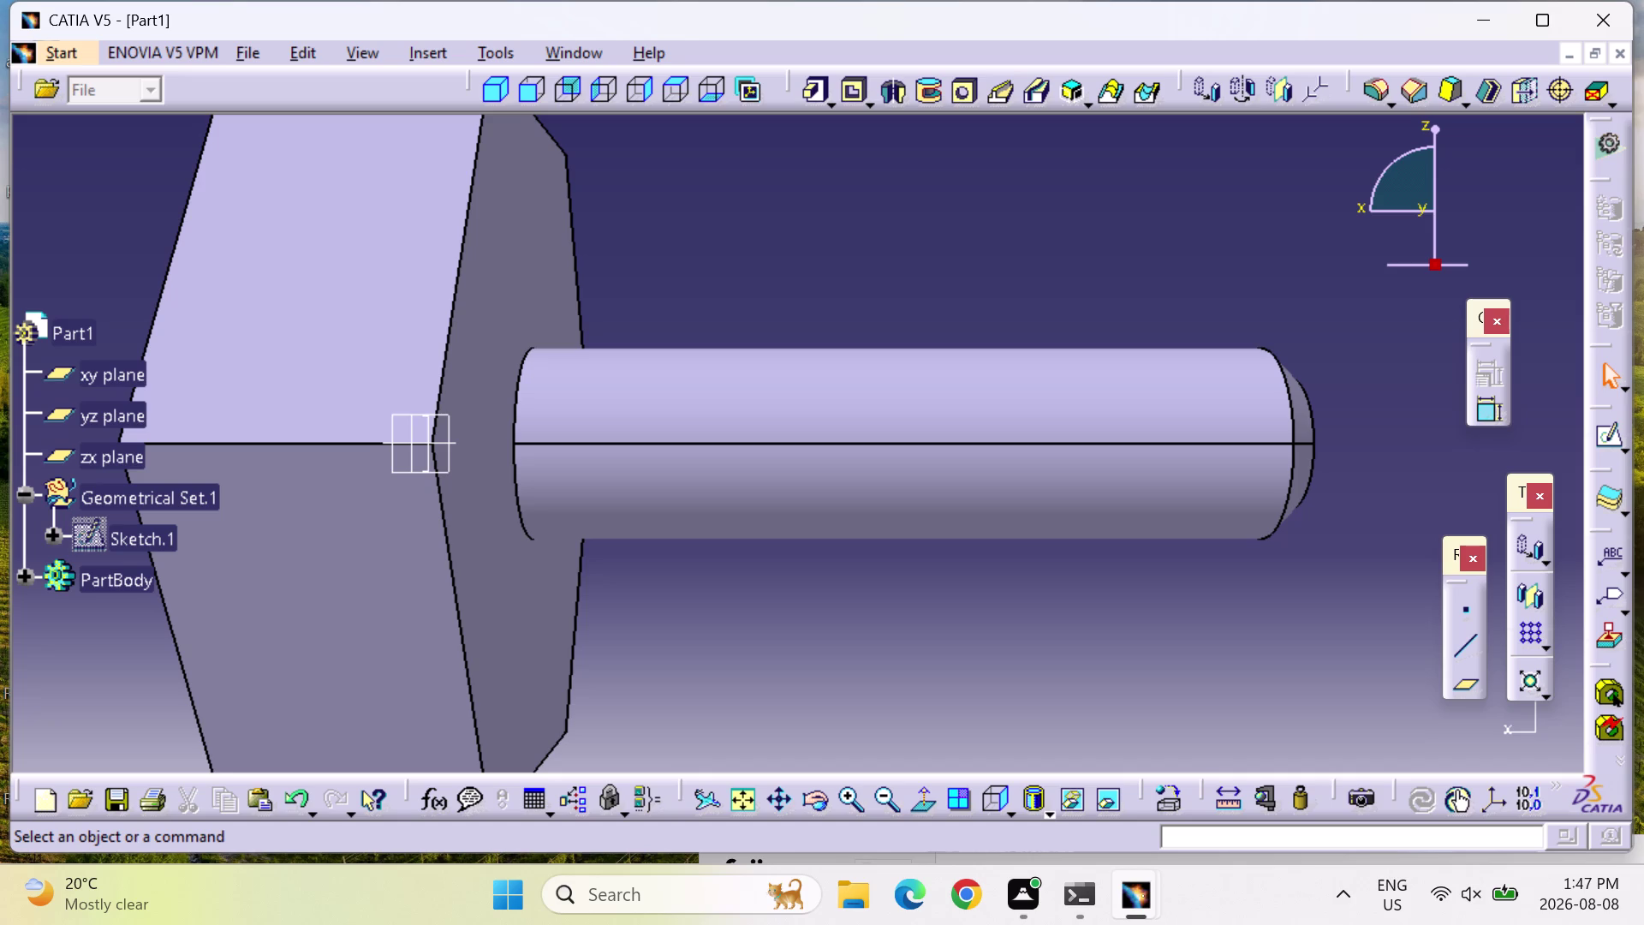
Fit, pan and zoom the view around the bolt head, then start a new point.
scroll(down, 3)
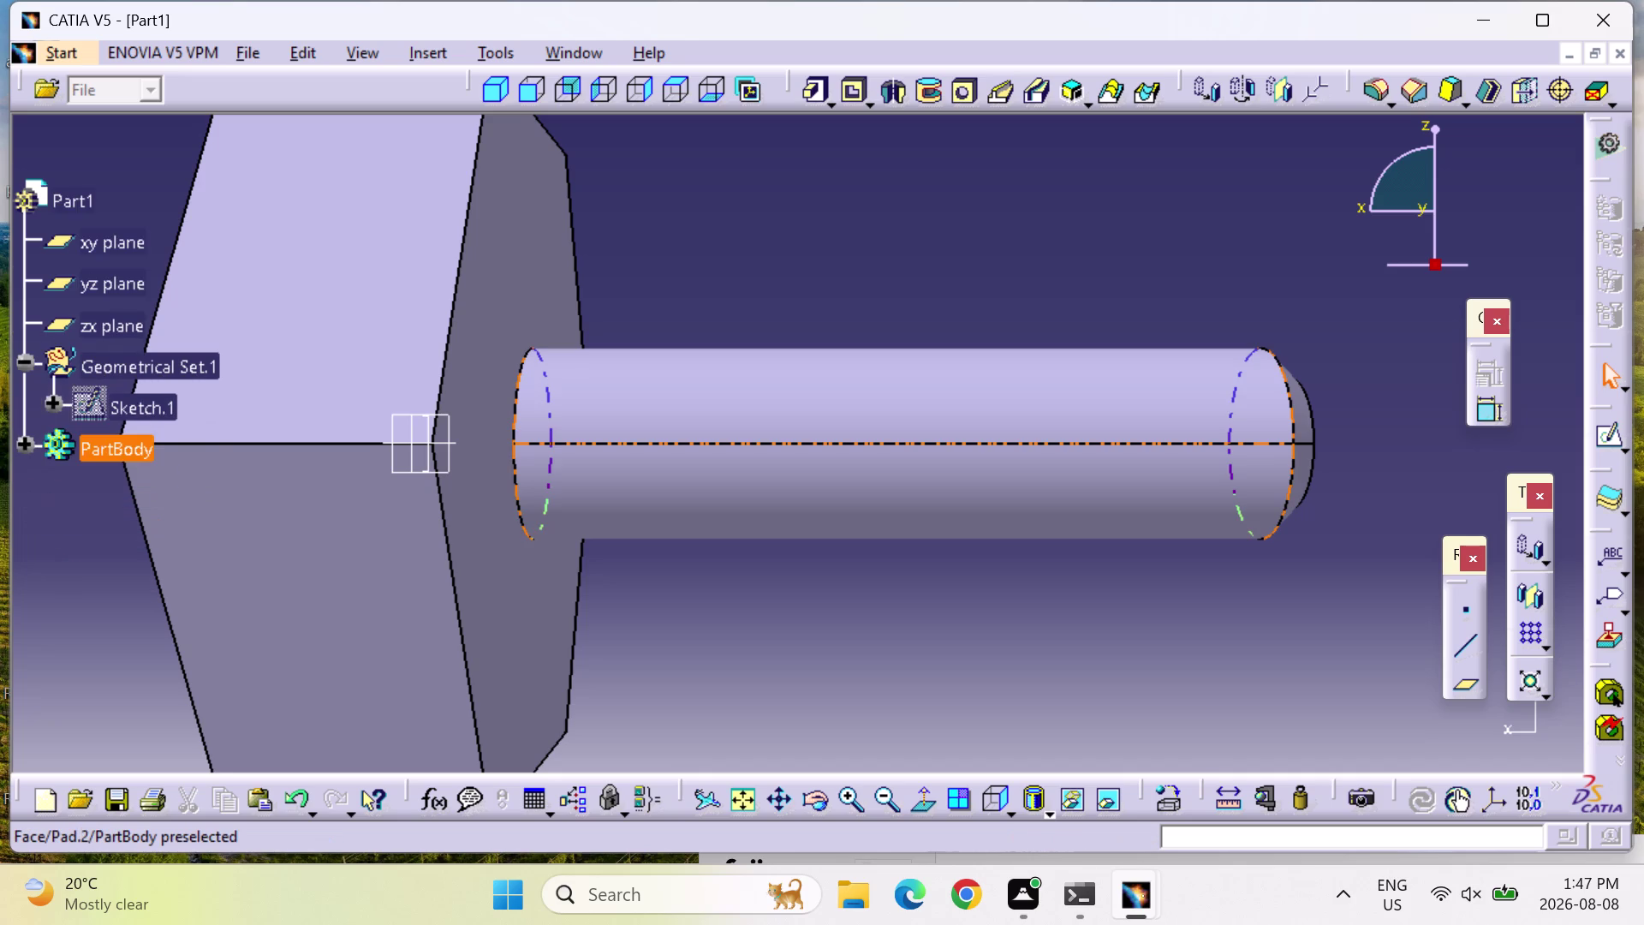
double_click(876, 794)
double_click(876, 794)
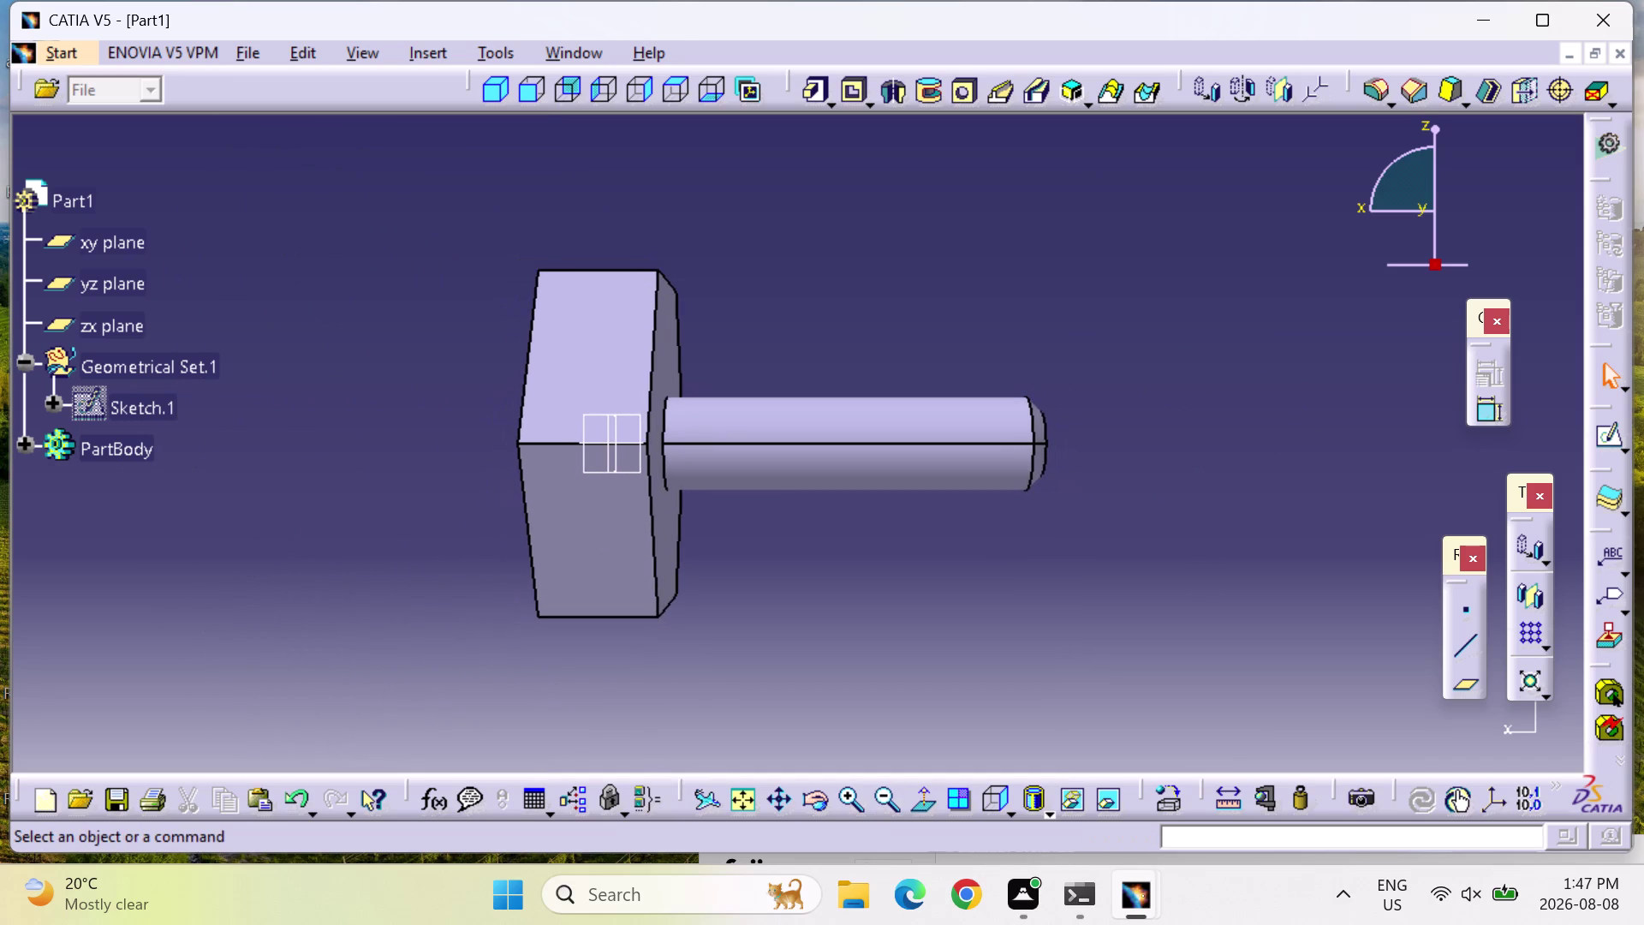
middle_drag(434, 449, 753, 393)
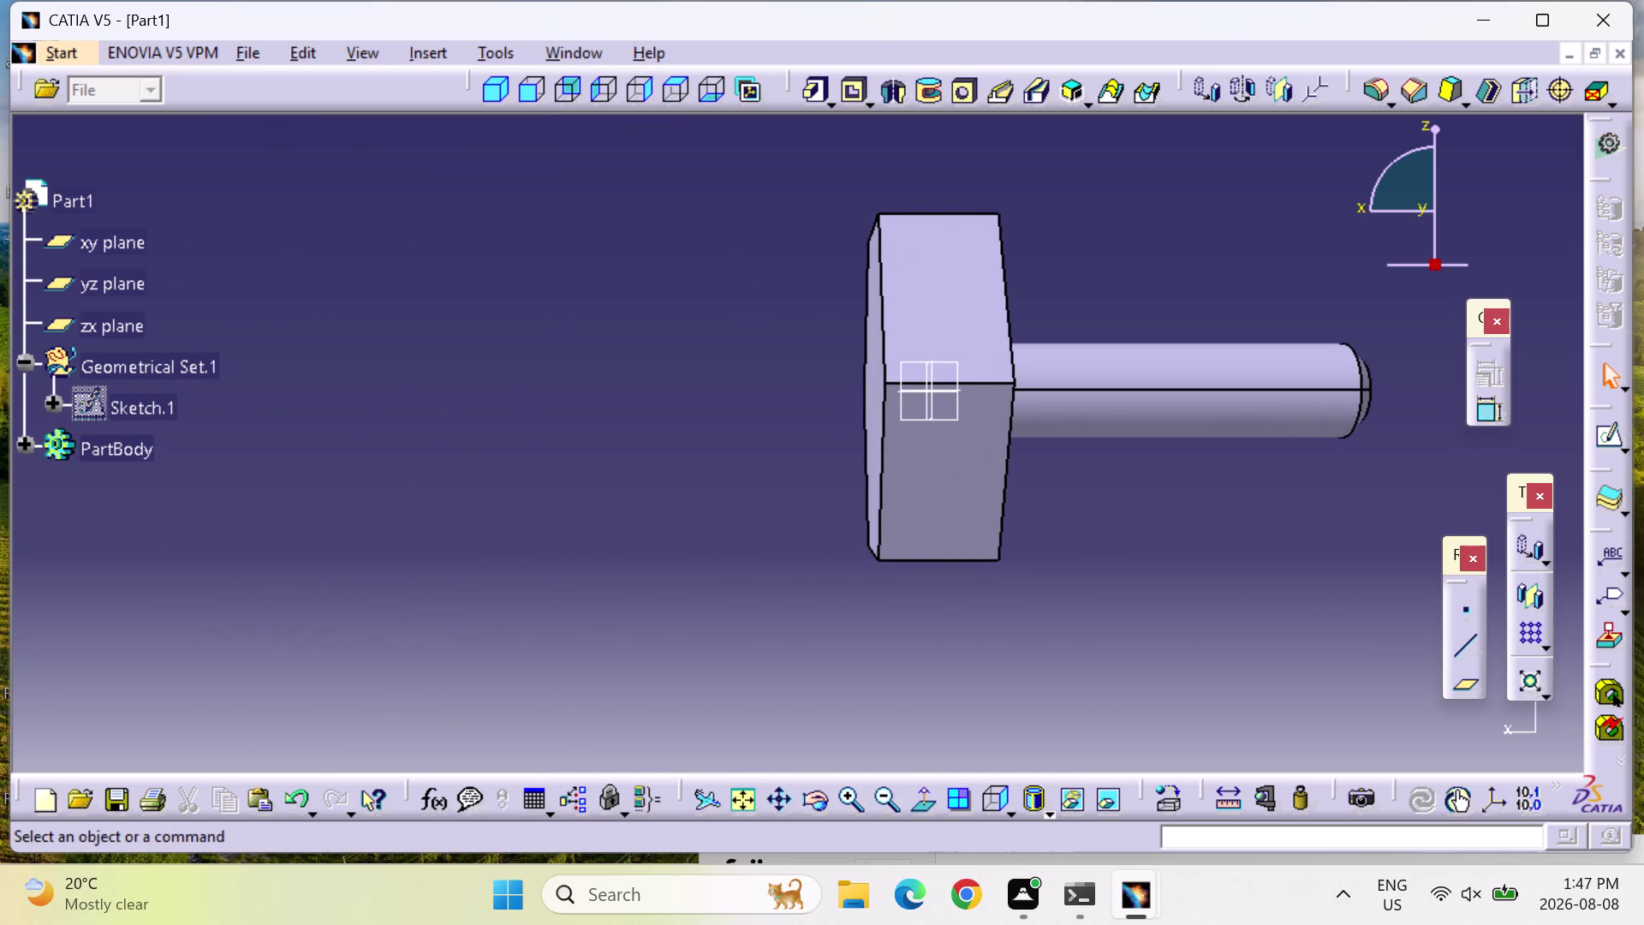
double_click(859, 800)
click(859, 799)
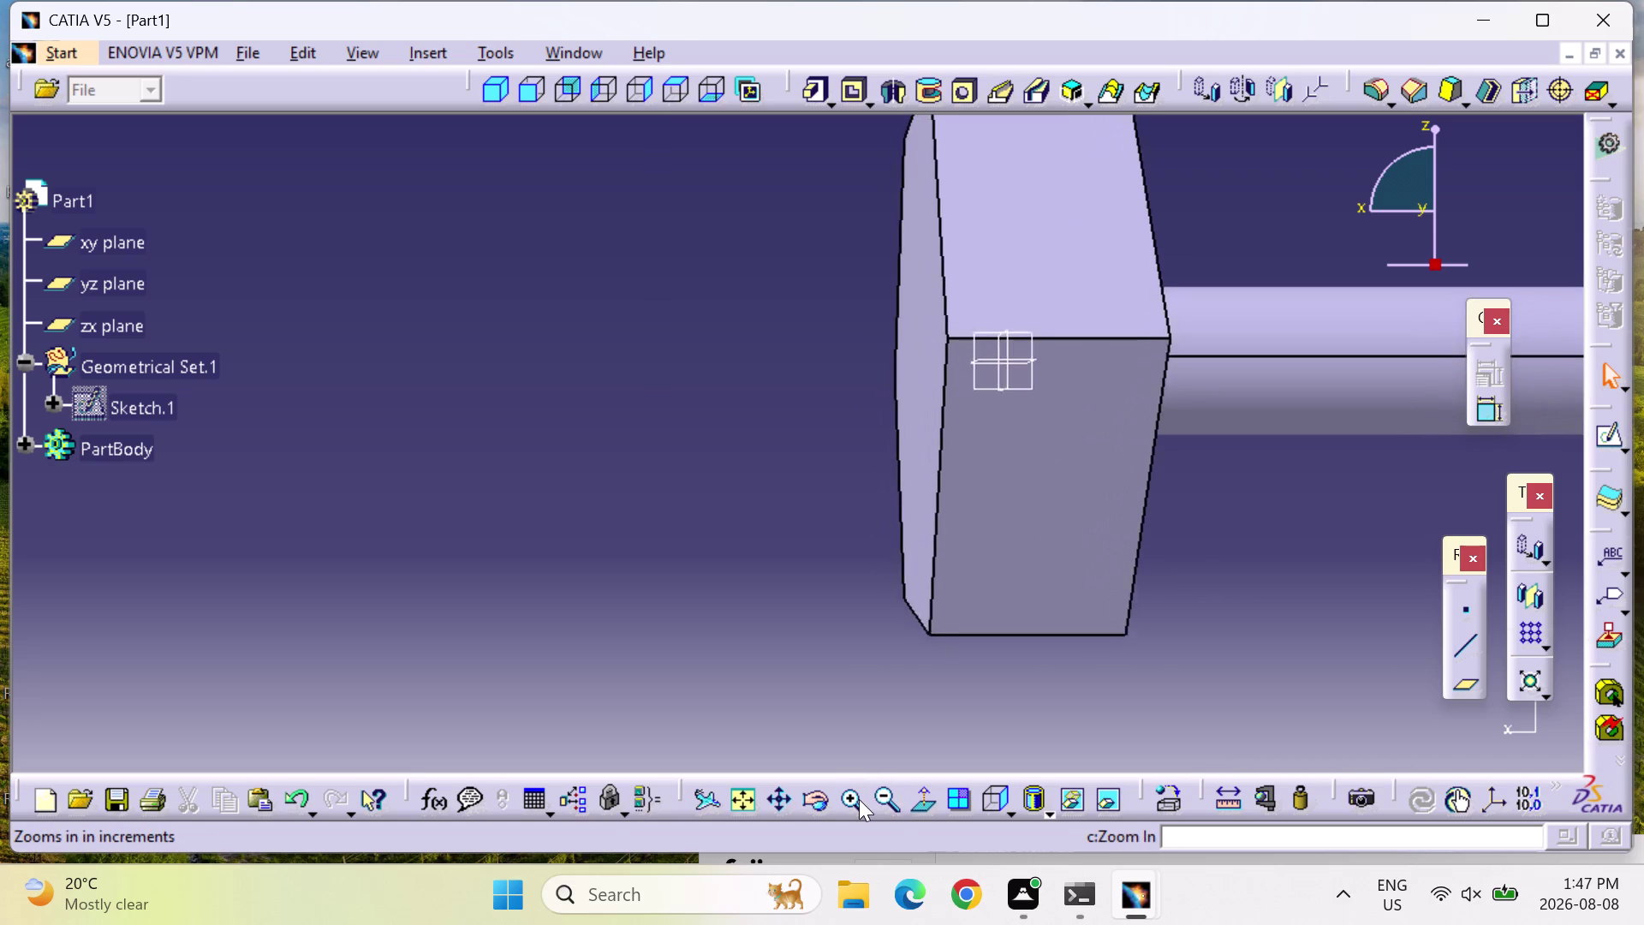
click(740, 800)
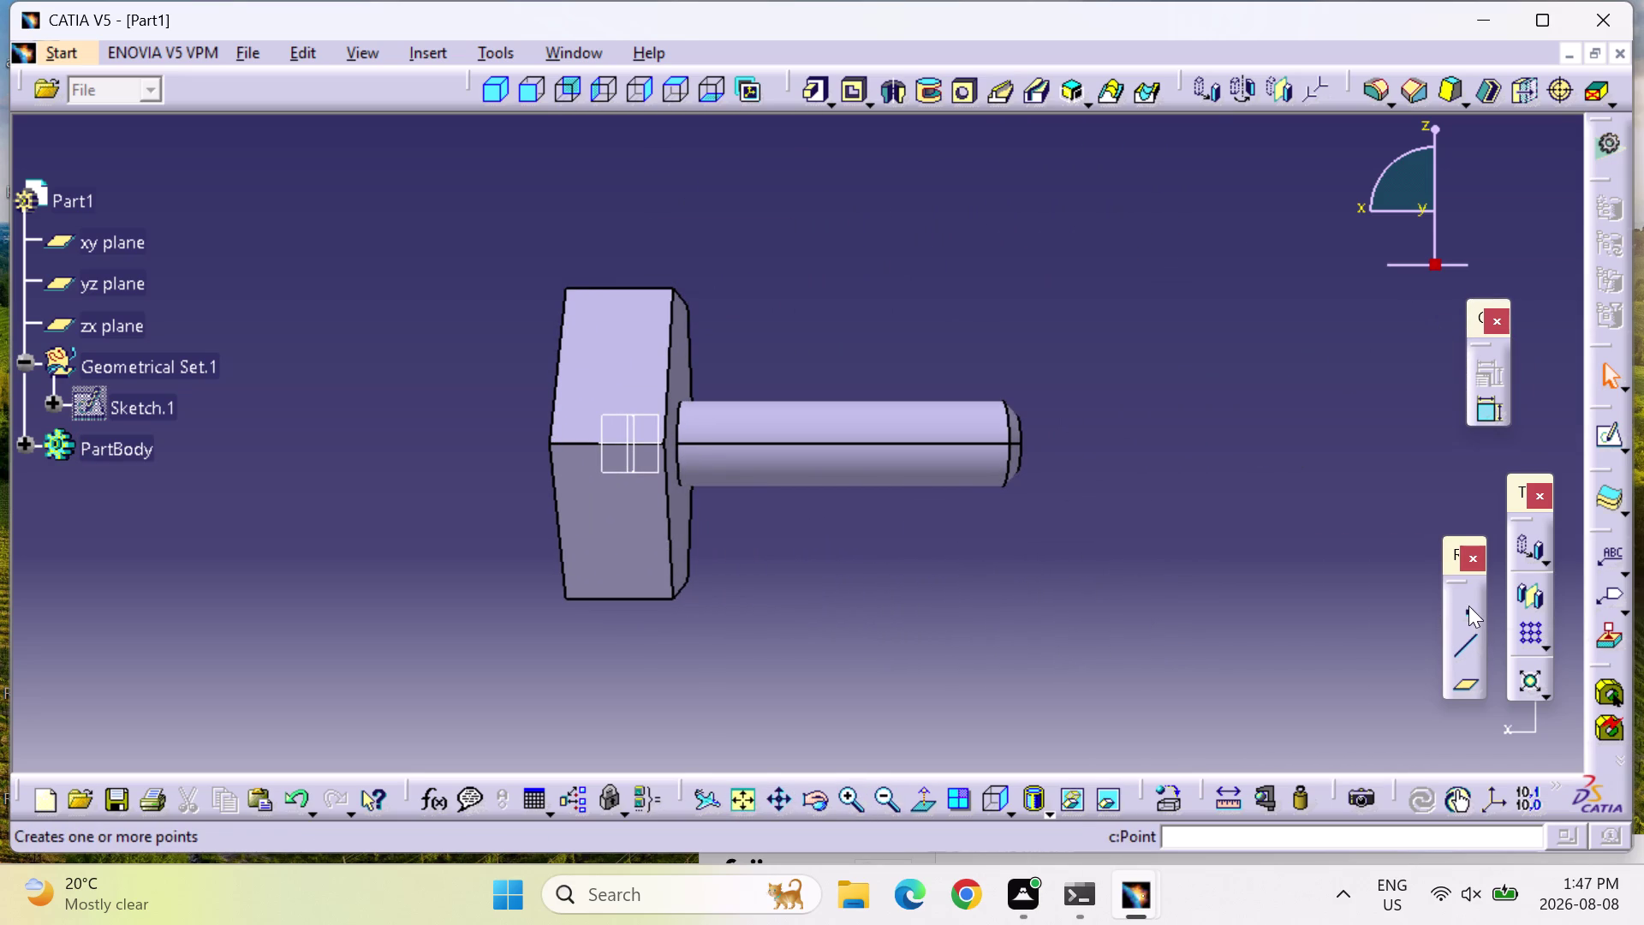
click(1467, 606)
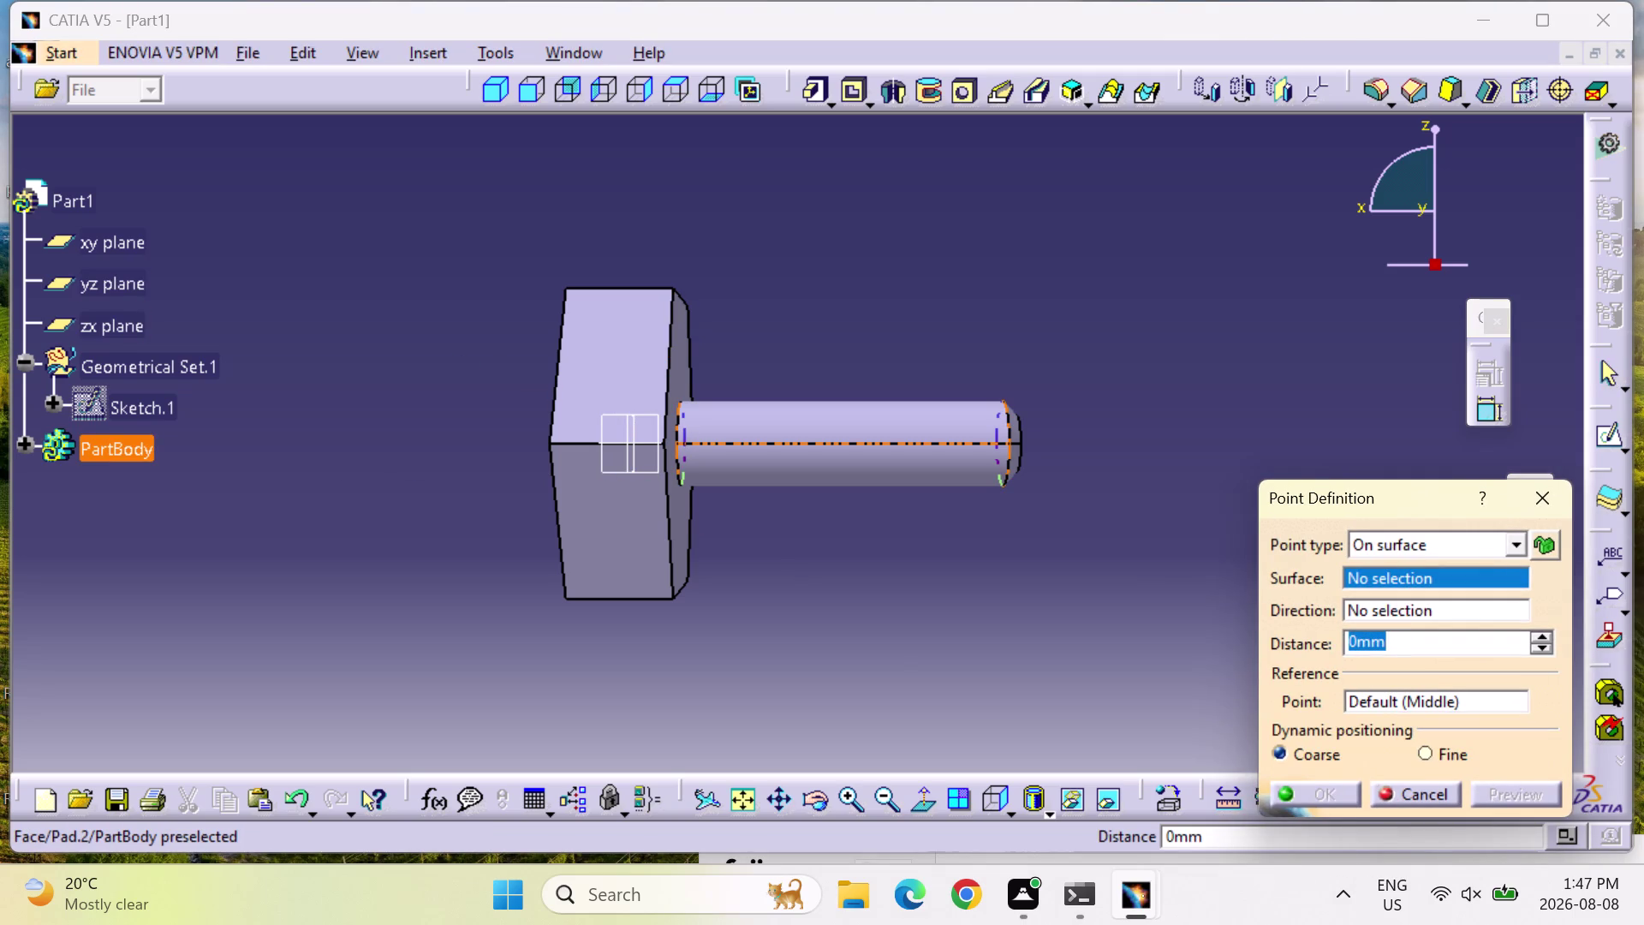
Try picking the shank face as the surface for the on-surface point.
click(721, 400)
double_click(721, 401)
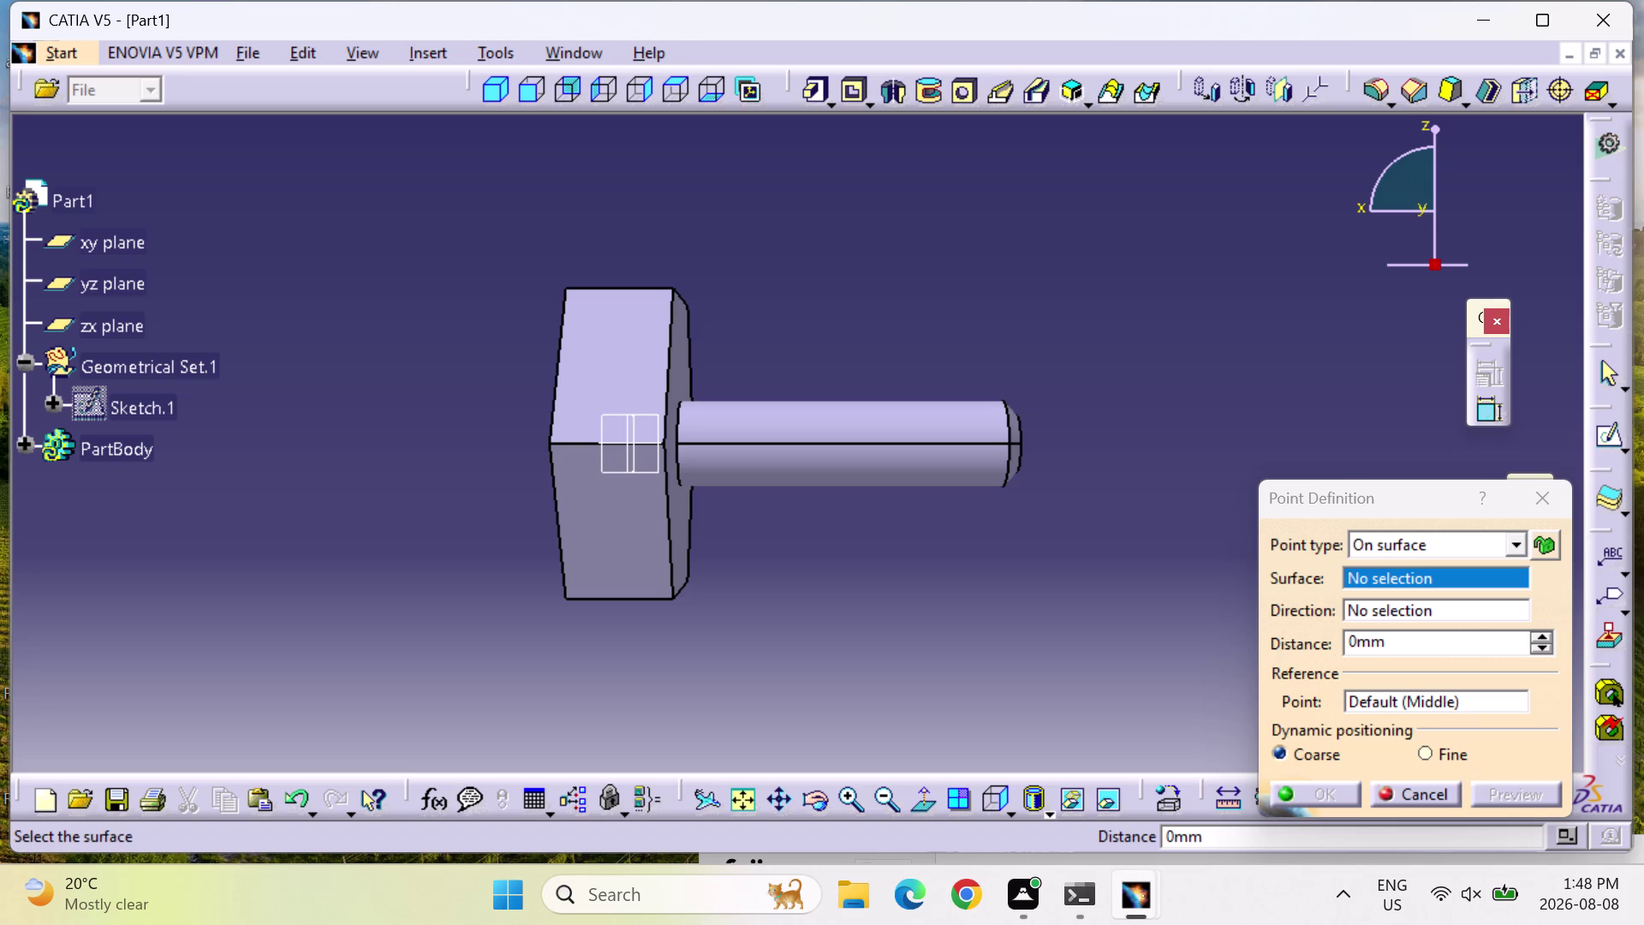
scroll(up, 3)
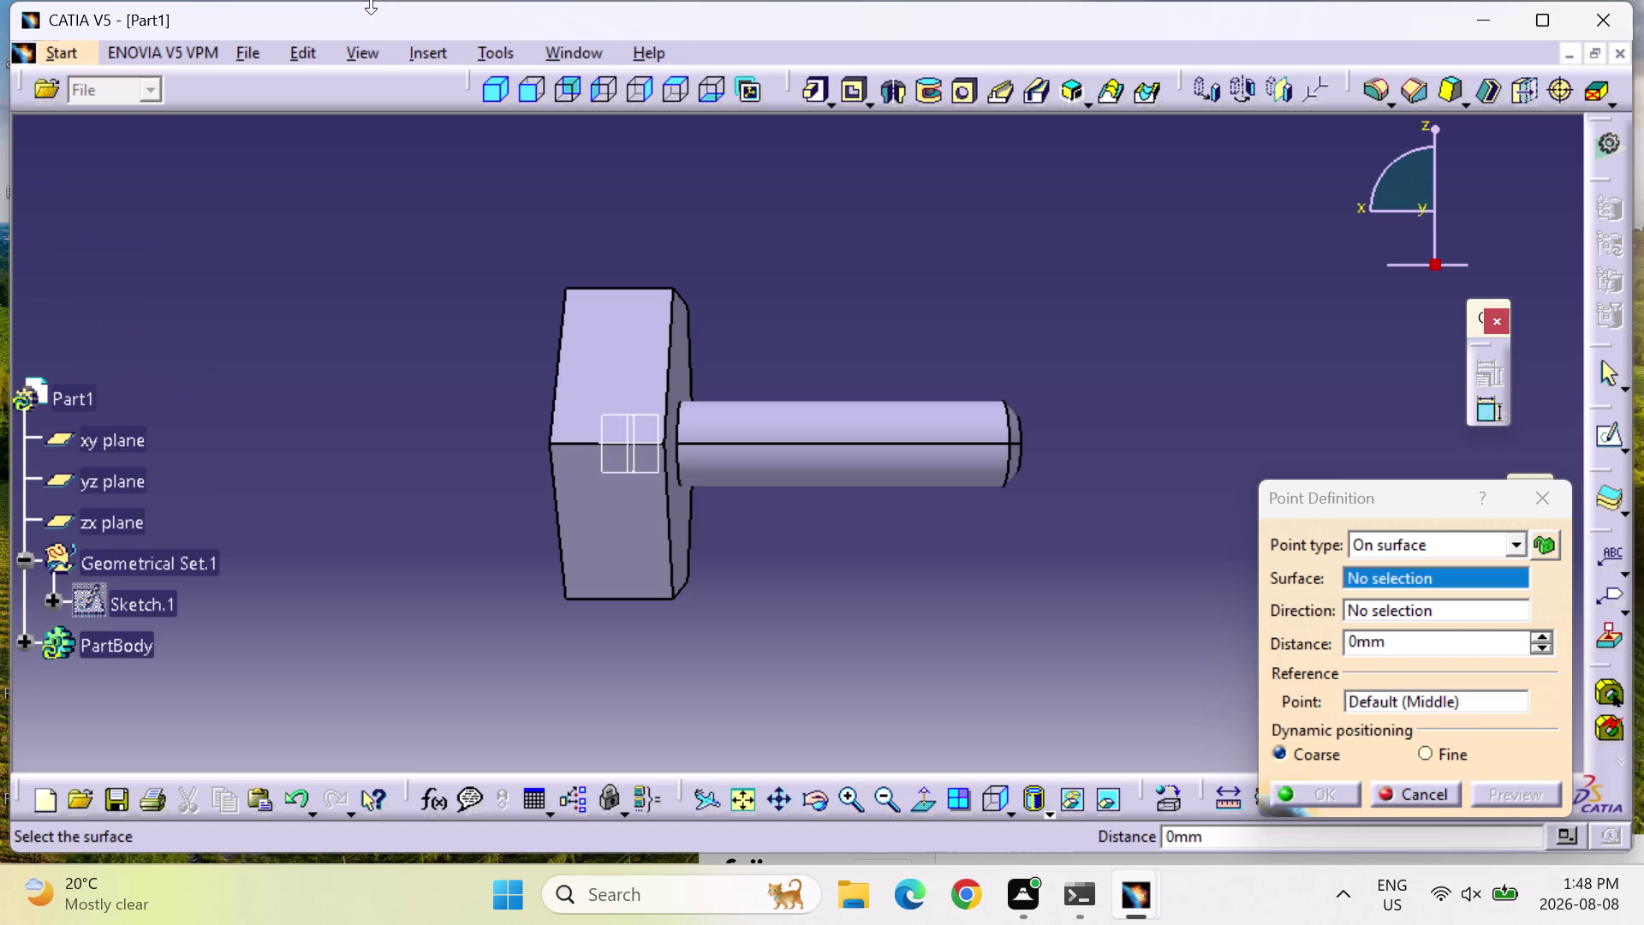